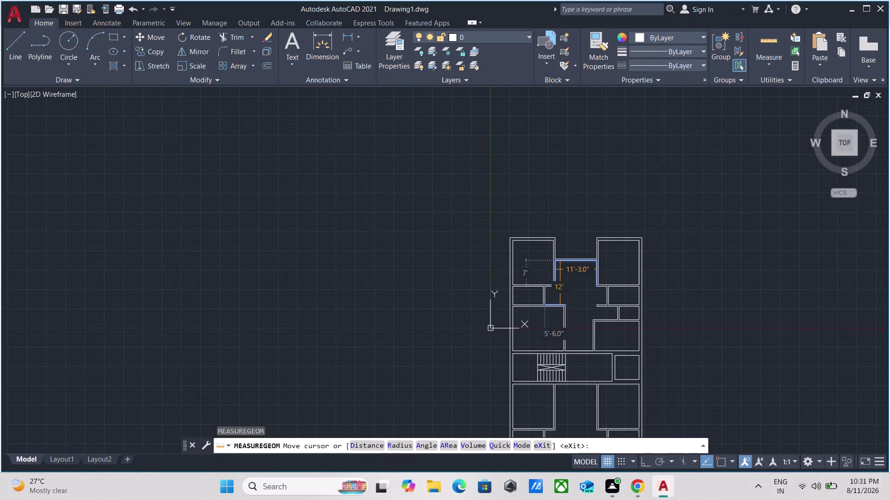
Pan over the measured room widths, cancel MEASUREGEOM, and zoom out to the full plan.
scroll(up, 3)
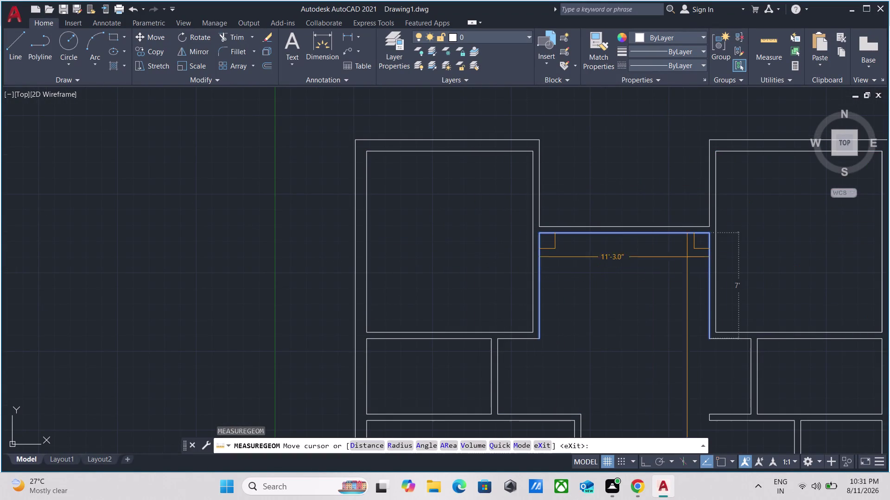
middle_drag(750, 237, 727, 96)
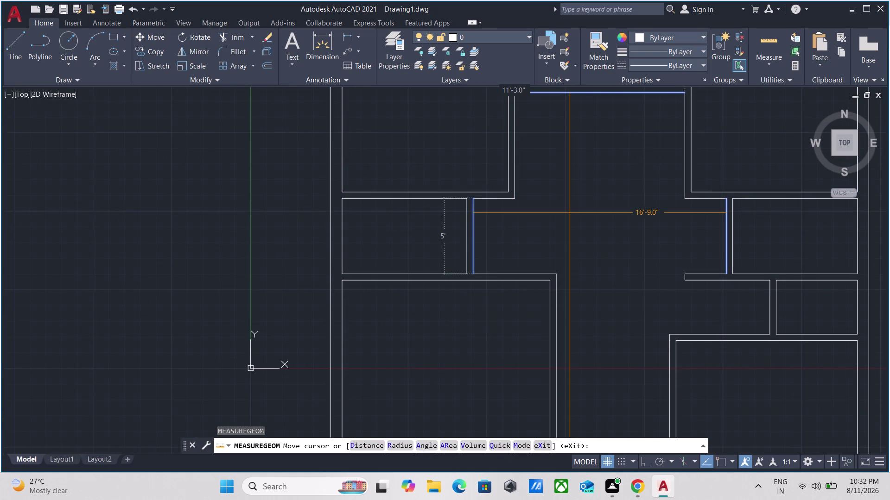
key(Escape)
scroll(down, 3)
middle_drag(568, 213, 548, 245)
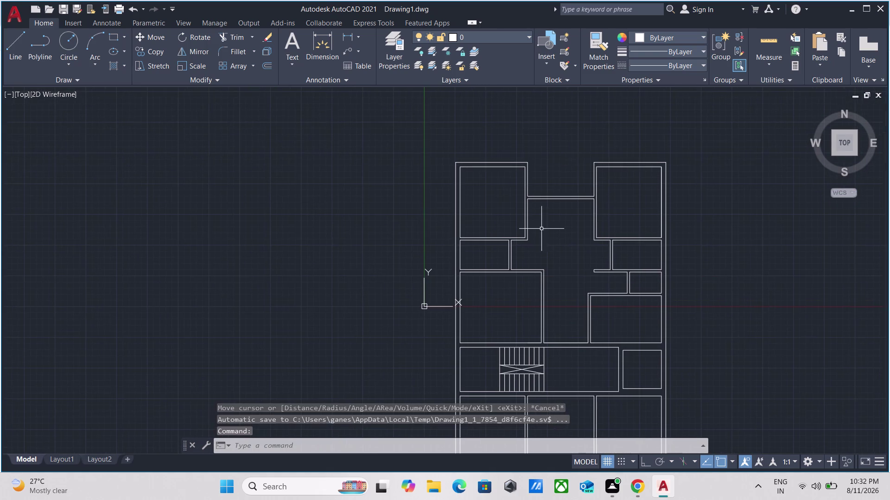
click(386, 55)
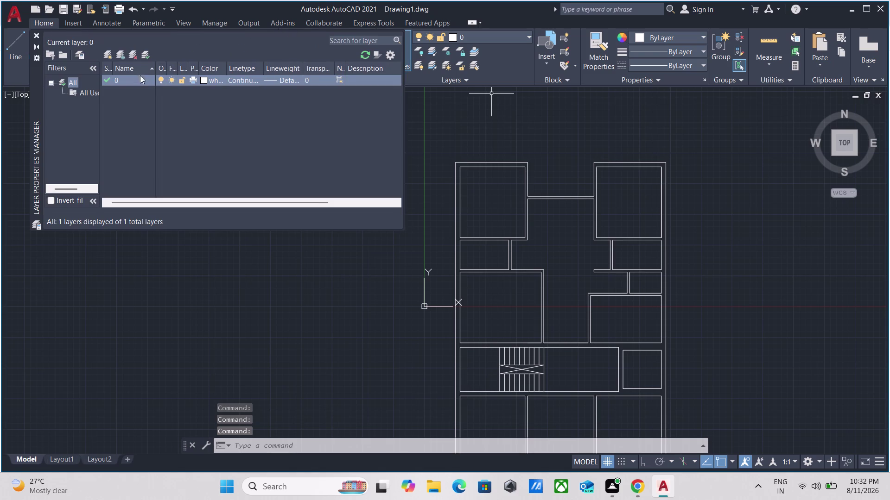
Reopen the layer list and create a new layer named WALL.
click(41, 37)
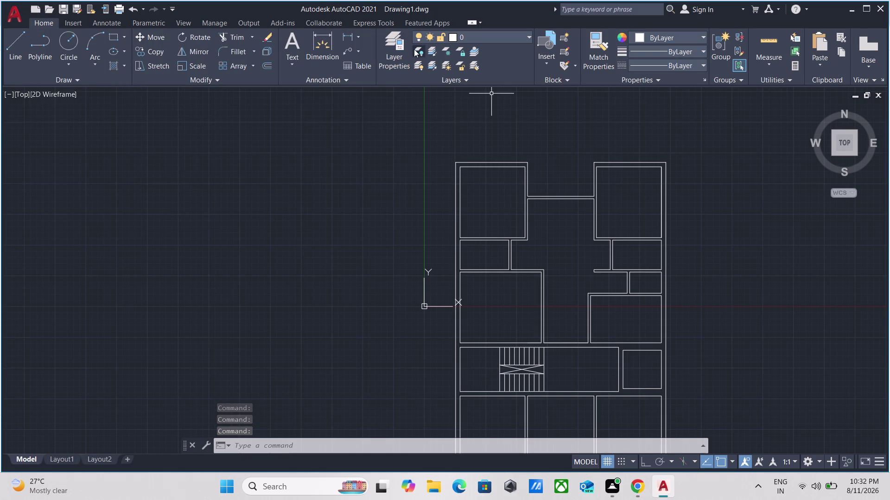
click(395, 47)
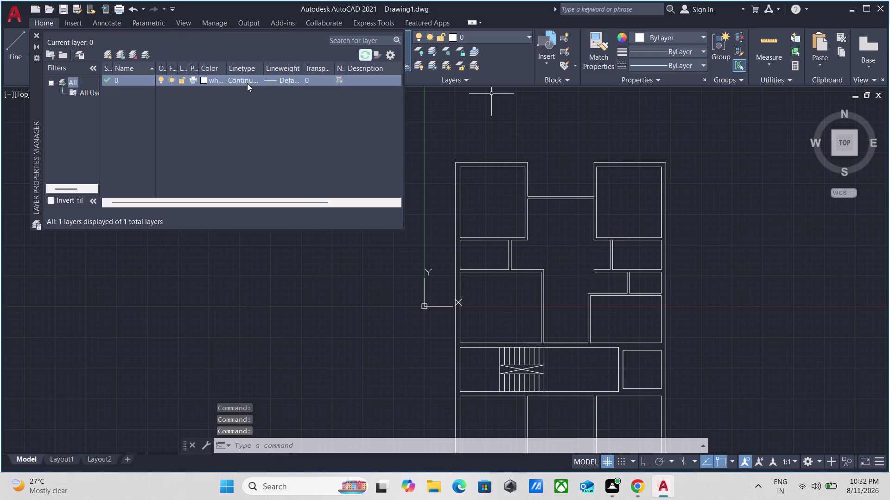
click(108, 58)
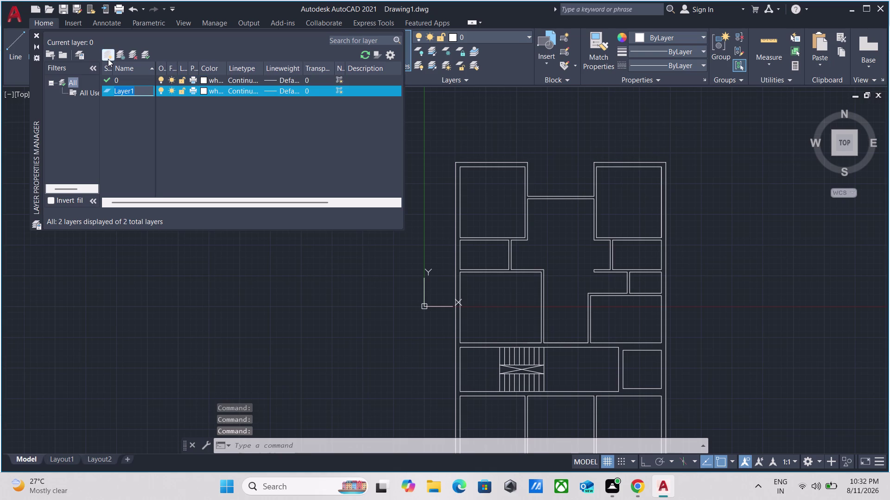
key(BackSpace)
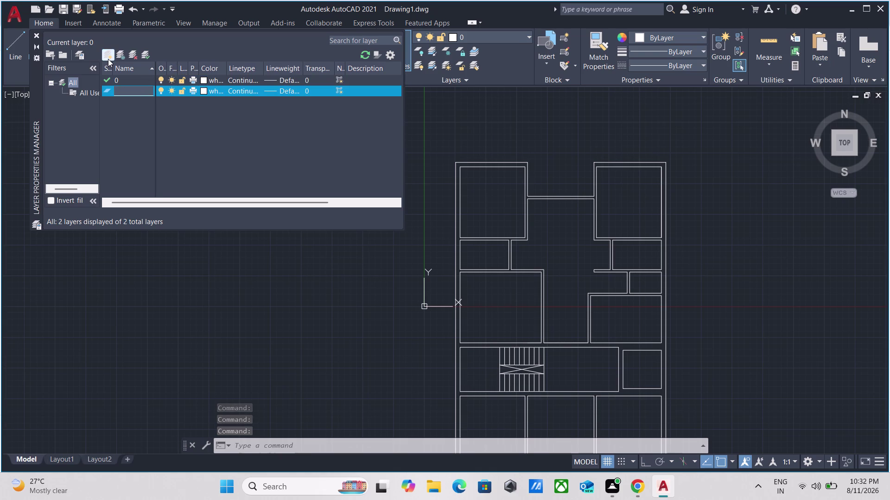
key(w)
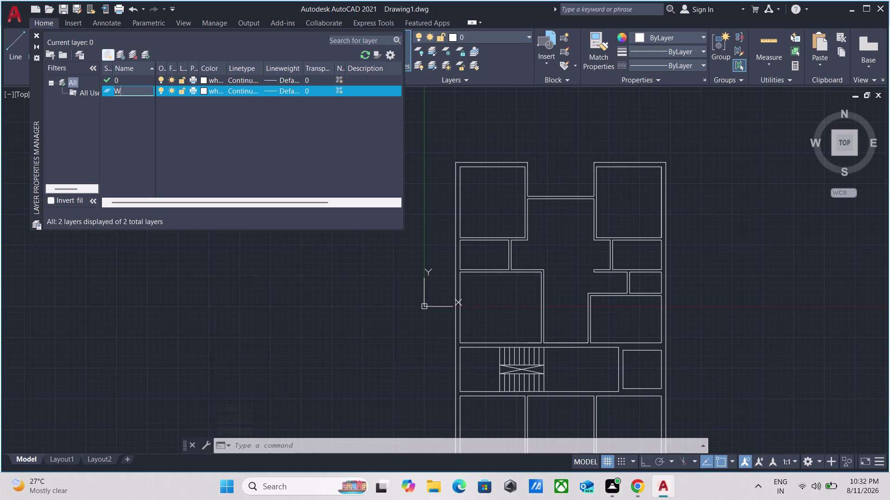
text(ALL)
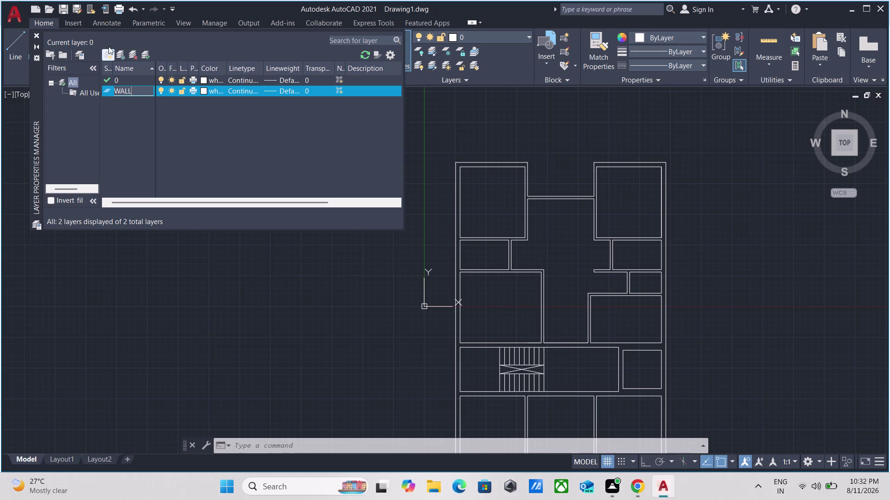
Add a second new layer and erase its mistyped name.
click(111, 54)
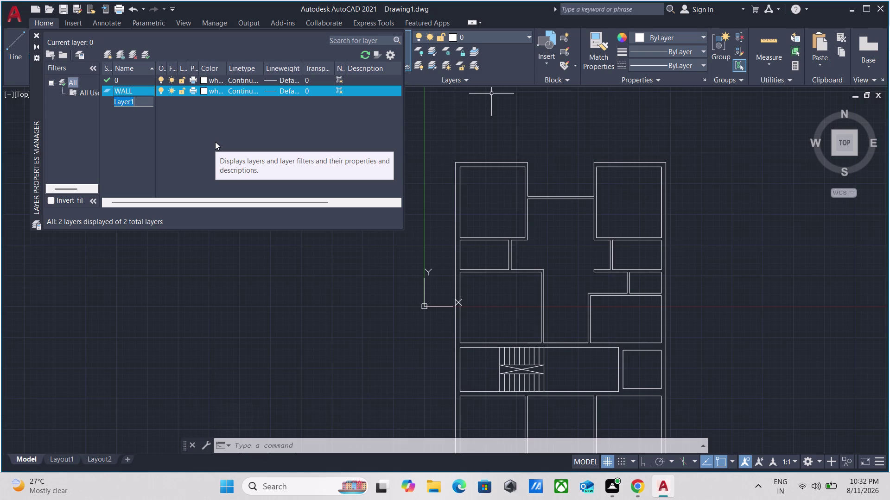
key(BackSpace)
key(t)
text(HI)
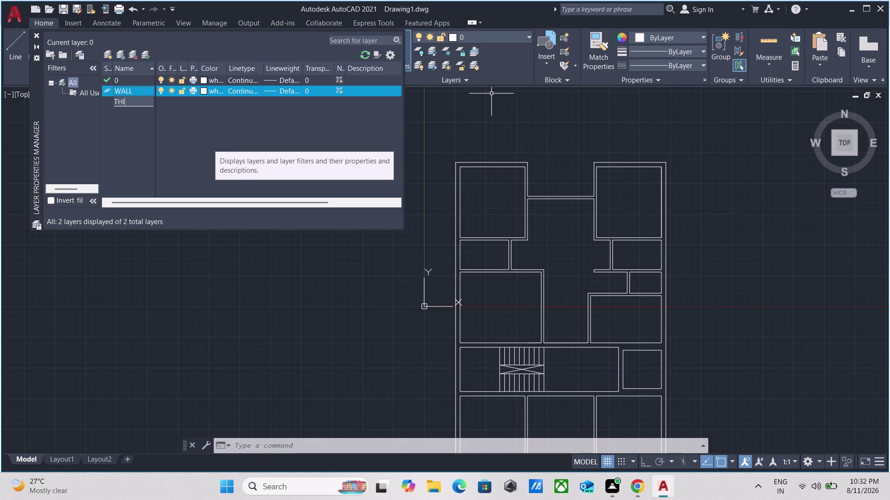
text(CK)
text(N)
key(BackSpace)
key(BackSpace)
key(BackSpace)
key(BackSpace)
key(BackSpace)
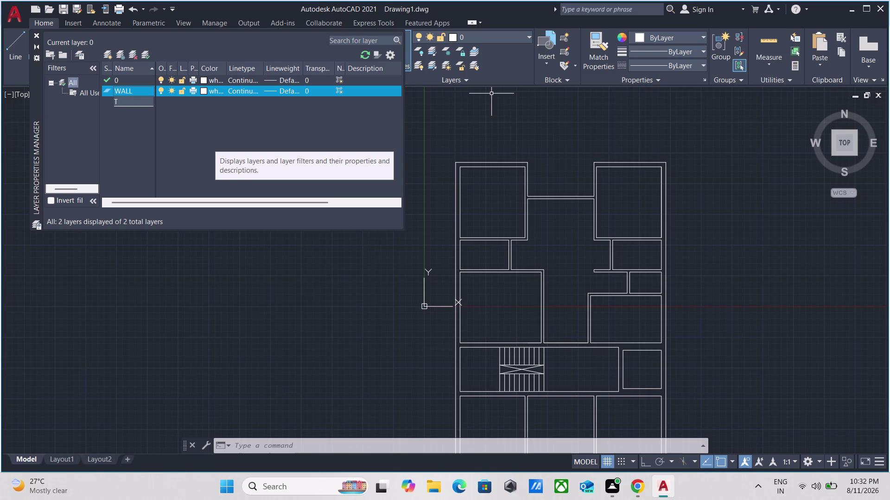
key(BackSpace)
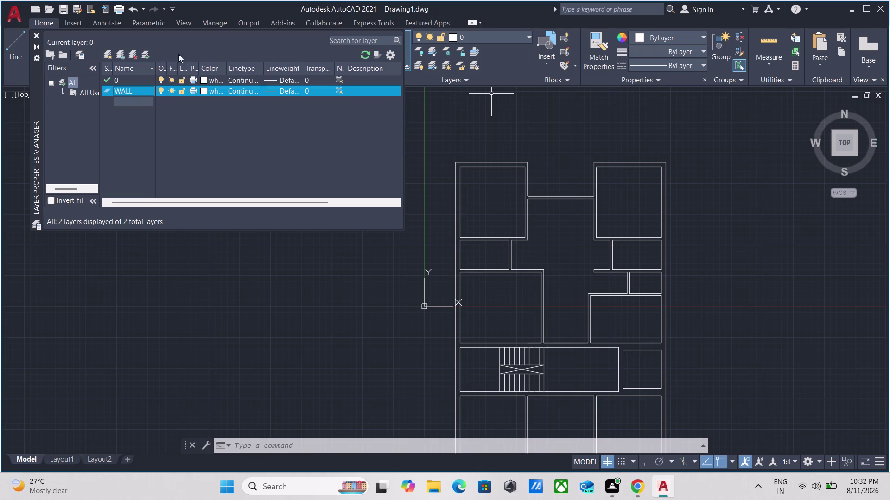
Dismiss the empty-name warning and name the second layer DOORS.
click(110, 55)
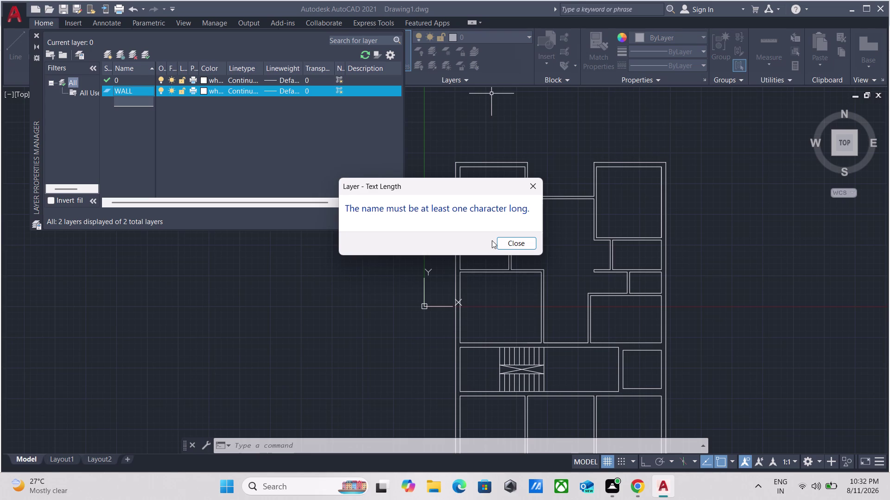
click(498, 244)
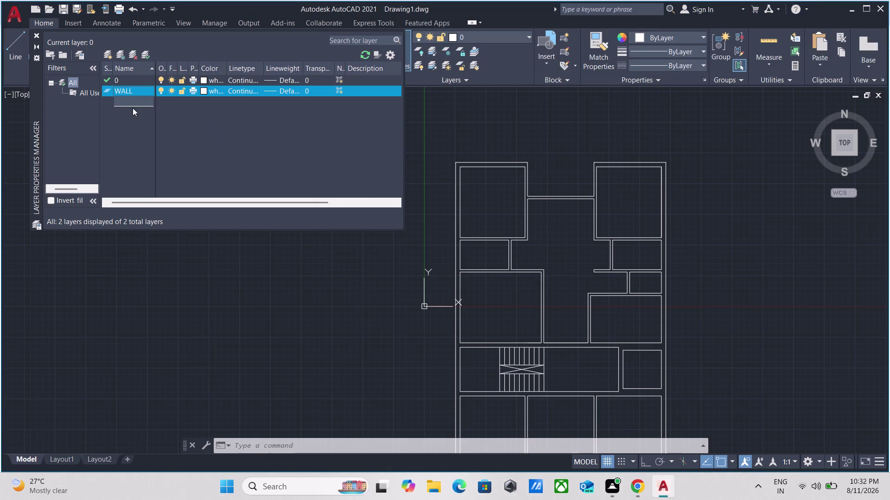
text(DOO)
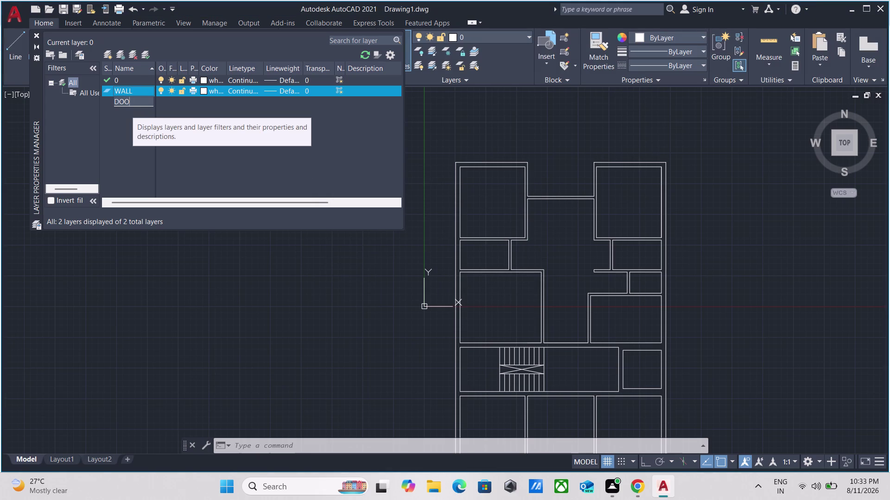
text(RS)
key(Return)
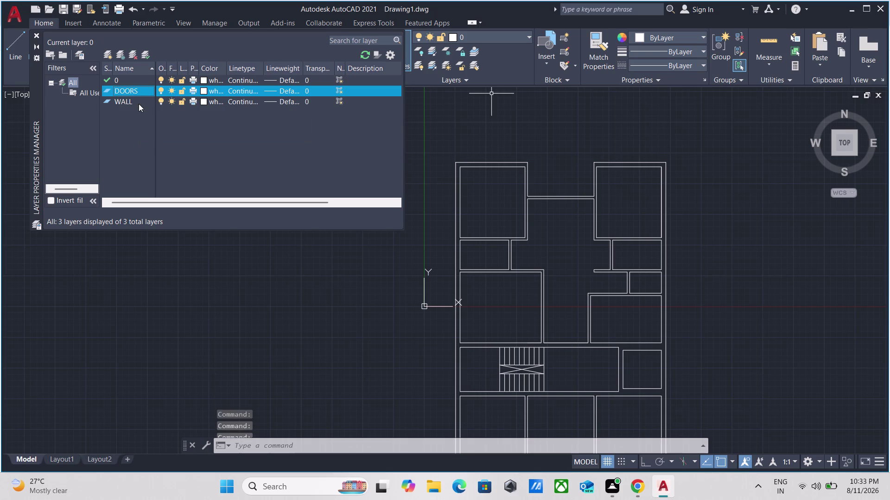
click(202, 88)
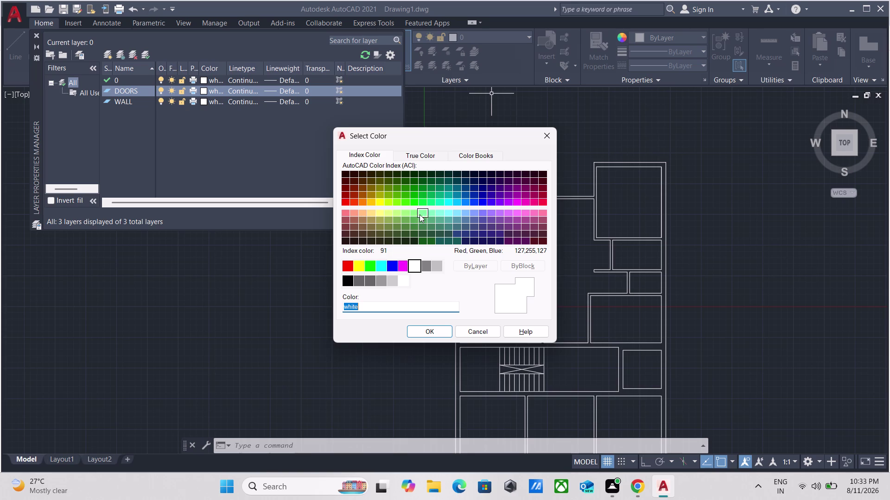
Set the DOORS layer colour to cyan.
click(383, 268)
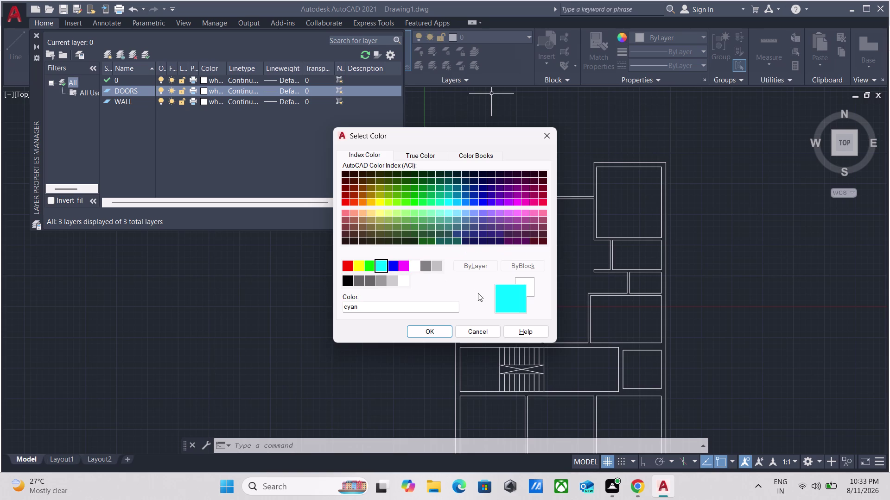
click(436, 329)
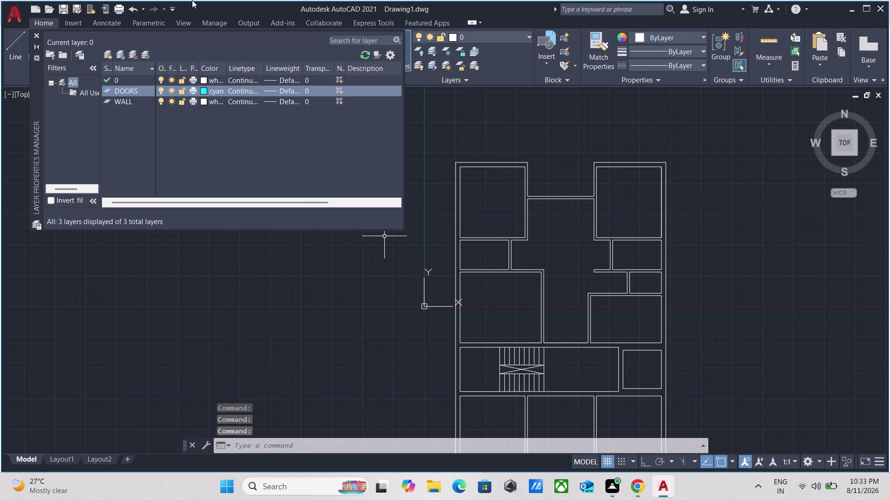
click(105, 53)
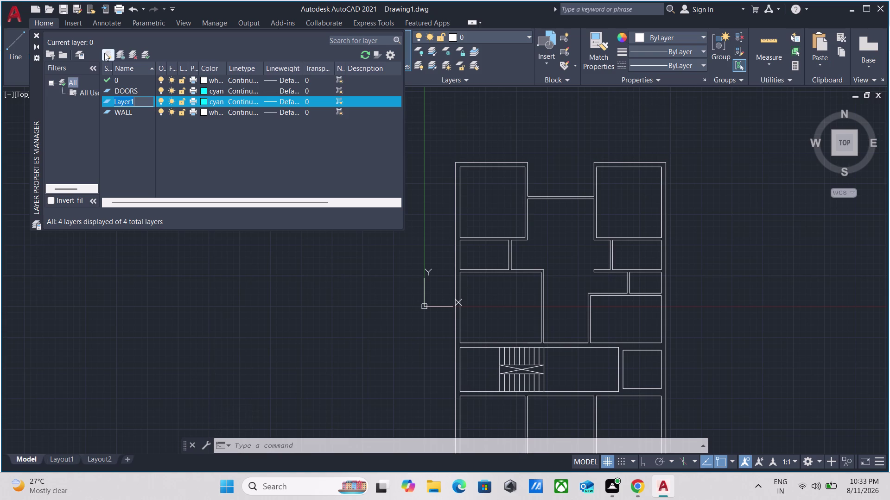
Name the new layer WINDOWS and give it green colour 80.
key(BackSpace)
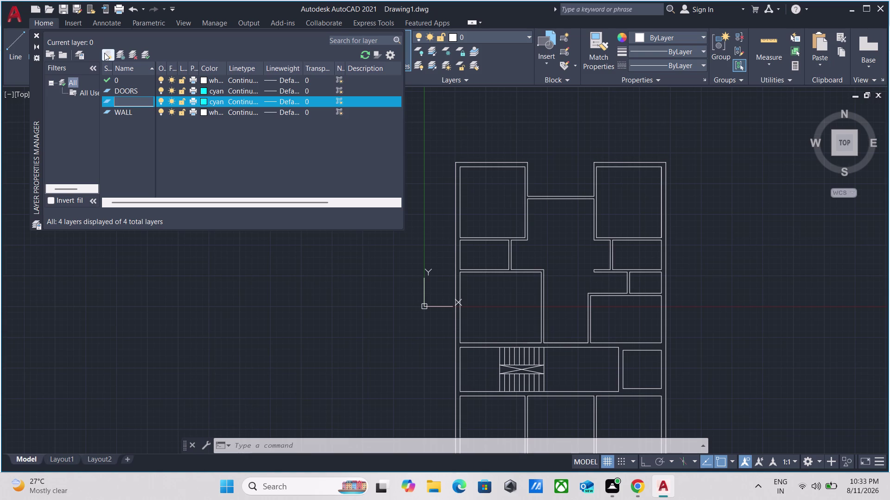
text(WIN)
text(DOWS)
click(206, 102)
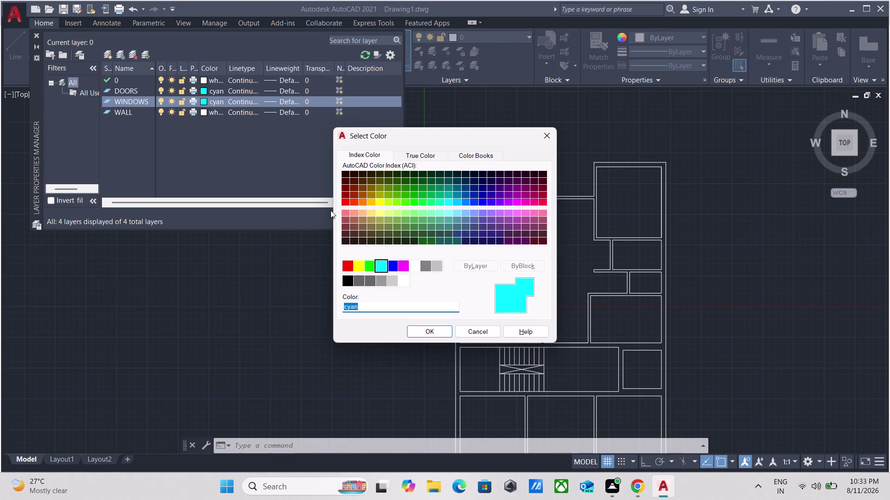
click(404, 204)
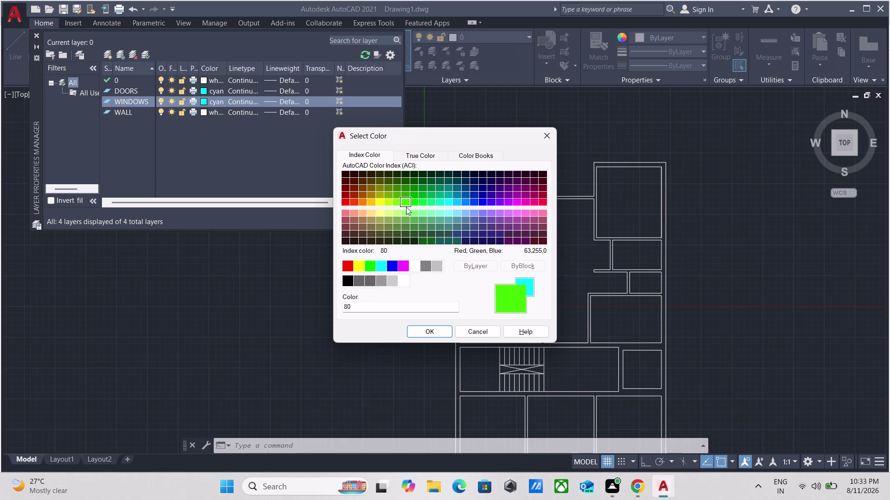
click(442, 328)
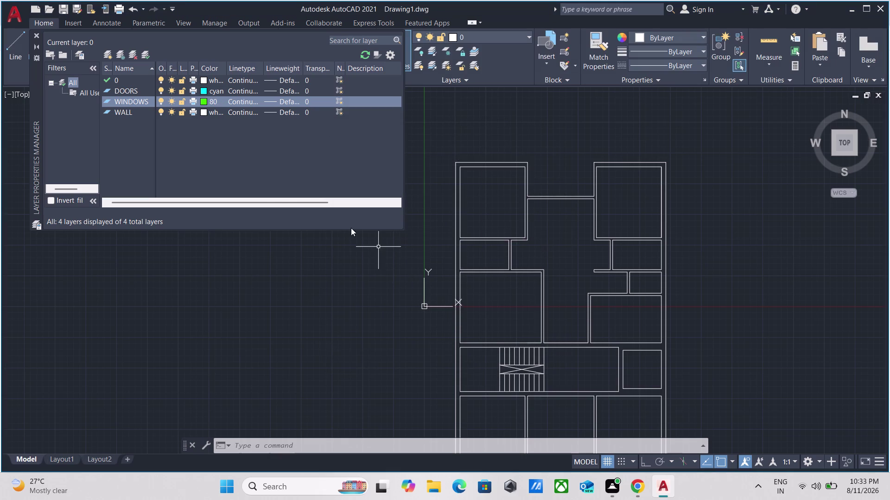
click(111, 54)
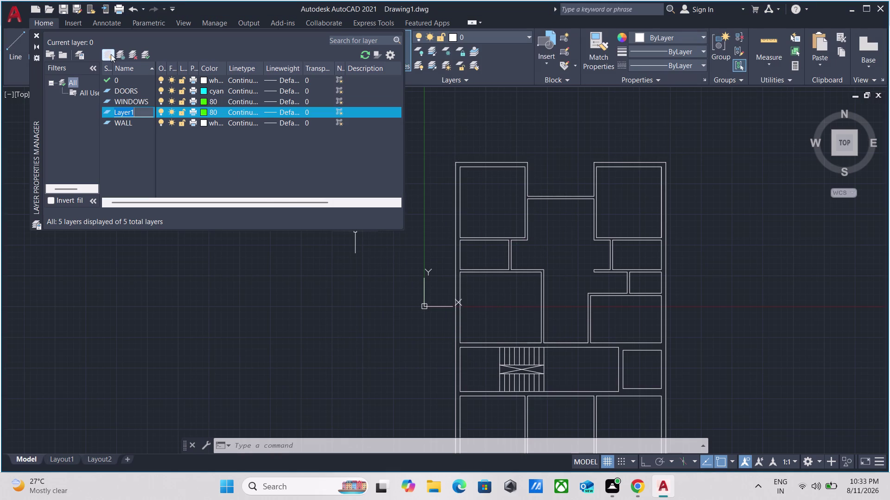
Name the new layer FURNITURE.
key(BackSpace)
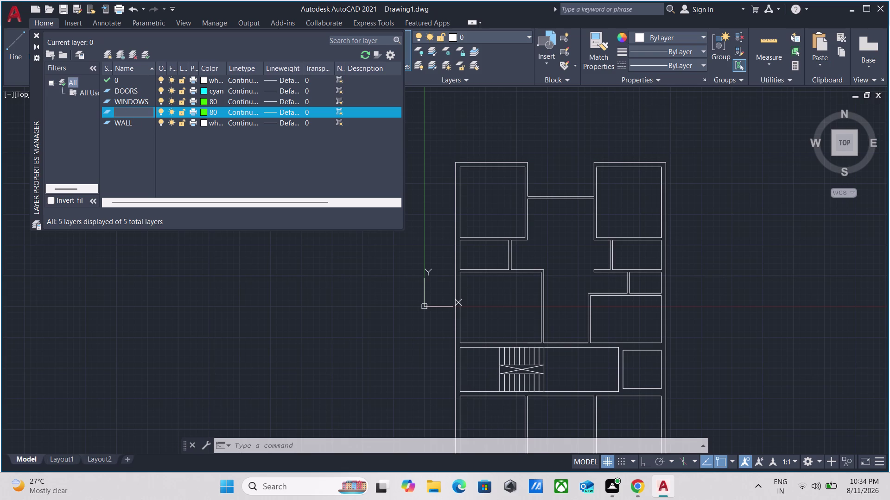
text(FU)
text(R)
text(NI)
text(TURE)
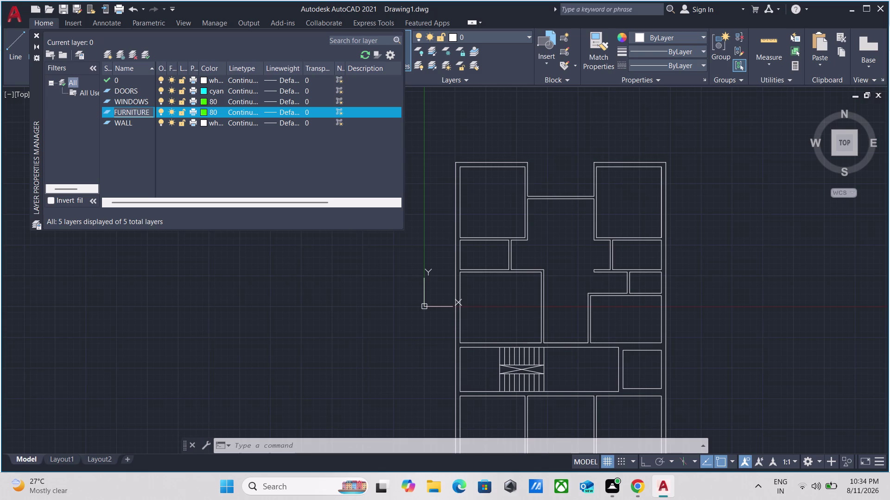
click(109, 59)
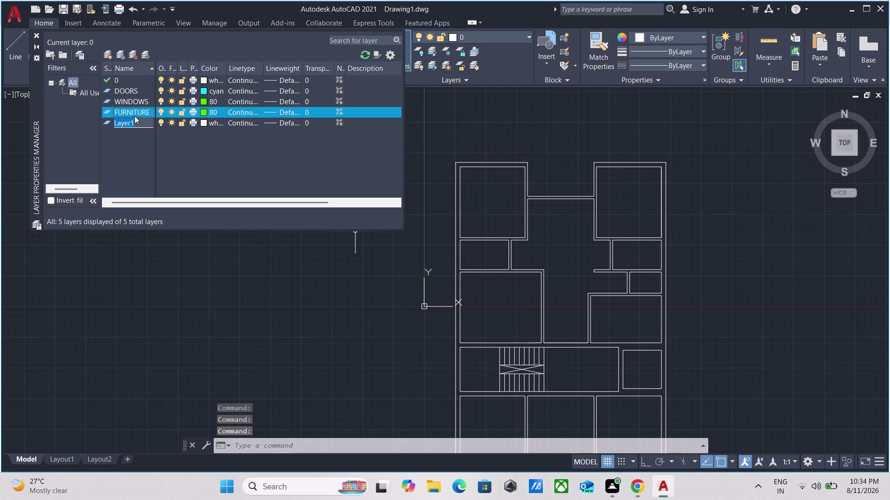
Add another layer named BEDS.
key(BackSpace)
text(B)
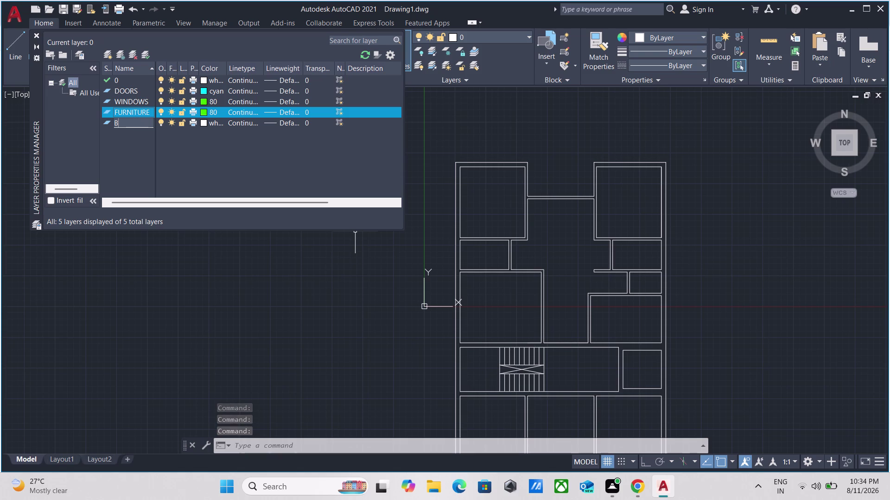
text(EDS)
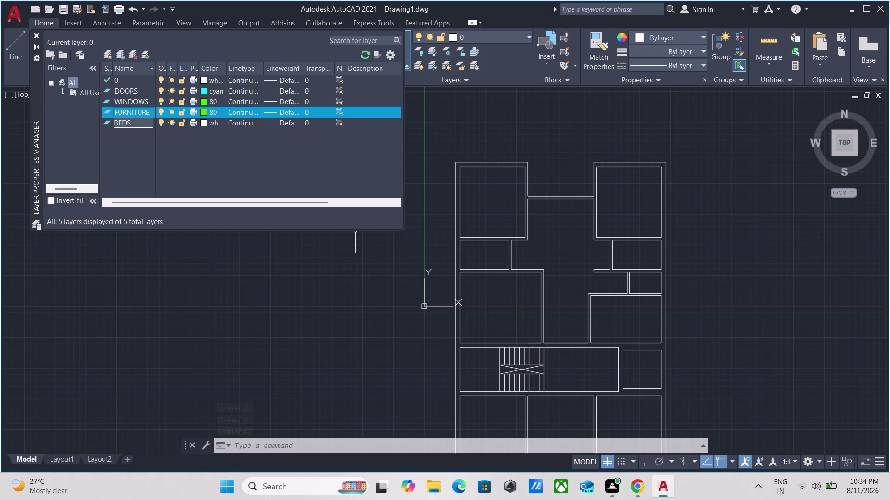
click(205, 124)
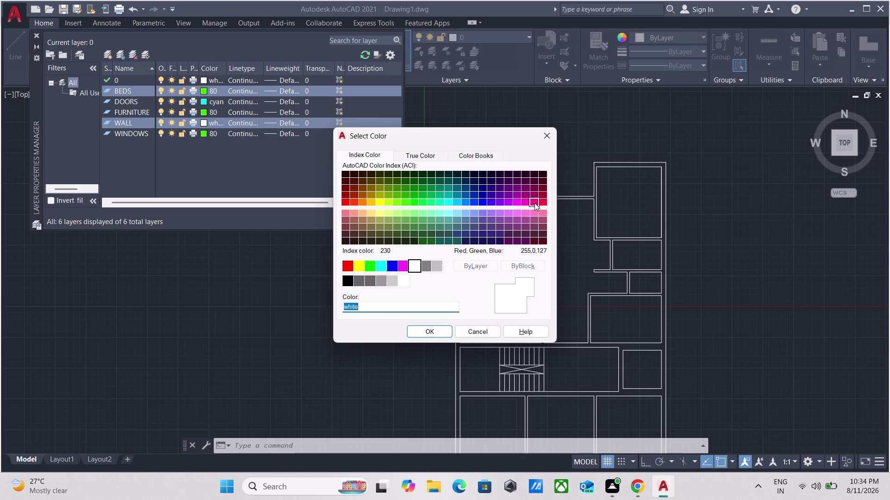
Apply red colour 10 to the selected layers, including BEDS.
click(343, 202)
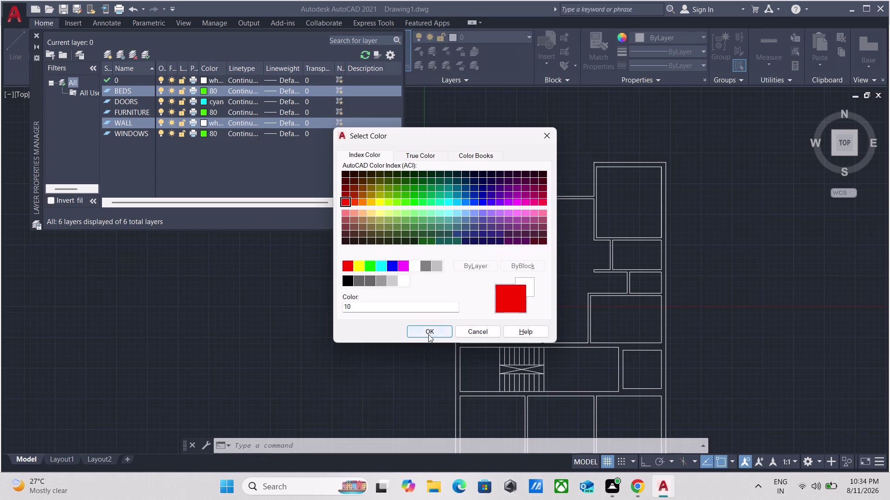
click(430, 330)
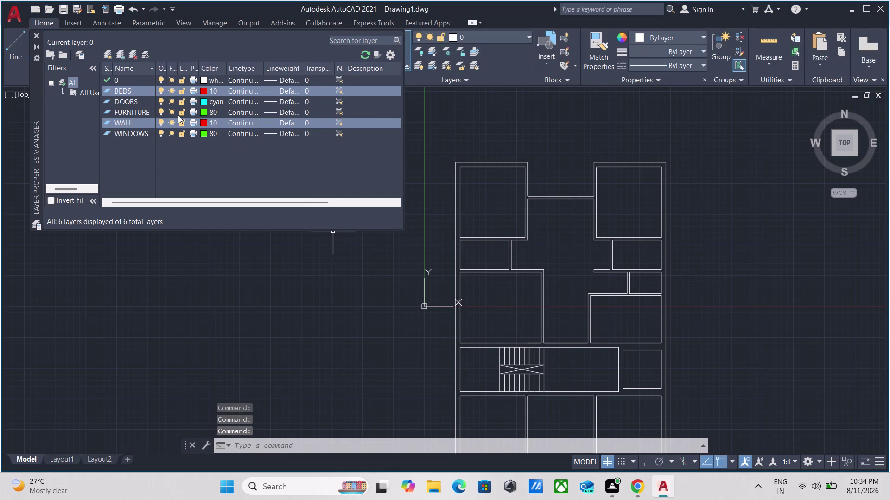
scroll(up, 3)
click(165, 133)
Set the WALL layer back to white and close Layer Properties.
click(139, 120)
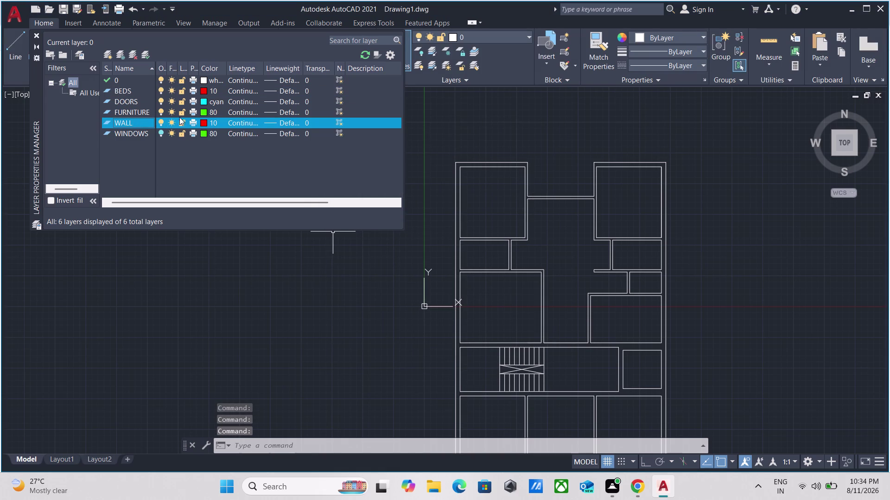
click(206, 120)
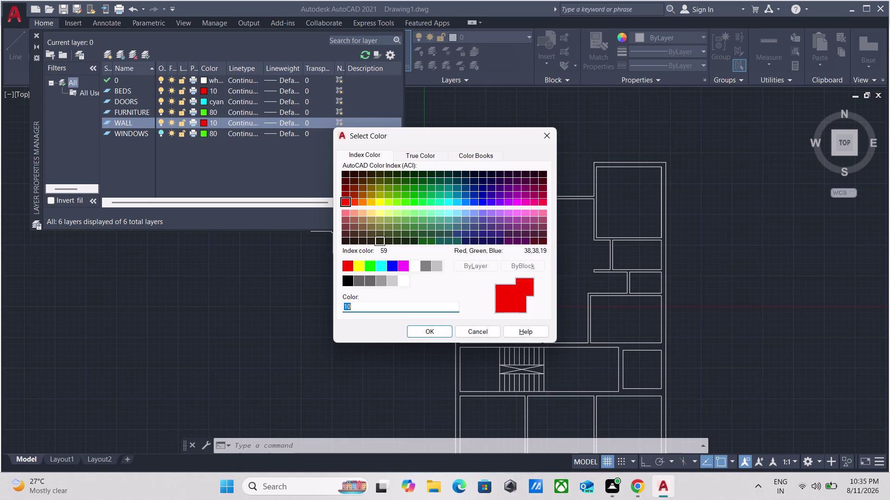
click(411, 266)
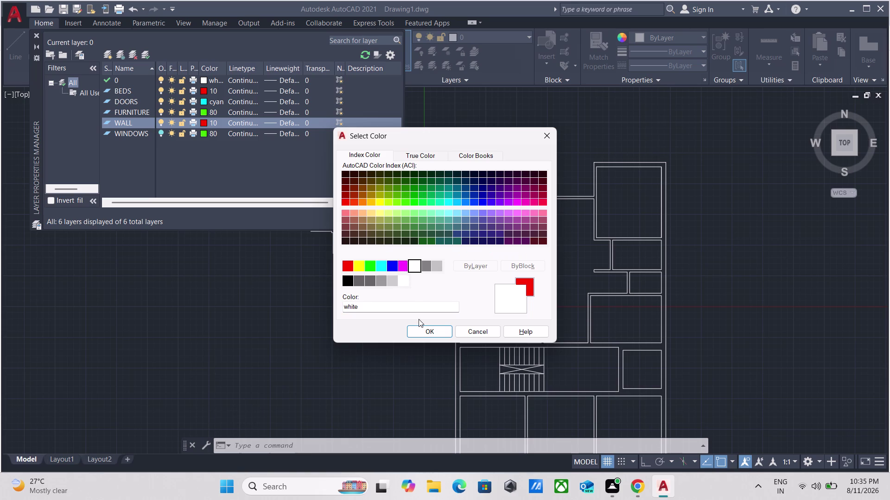
click(428, 333)
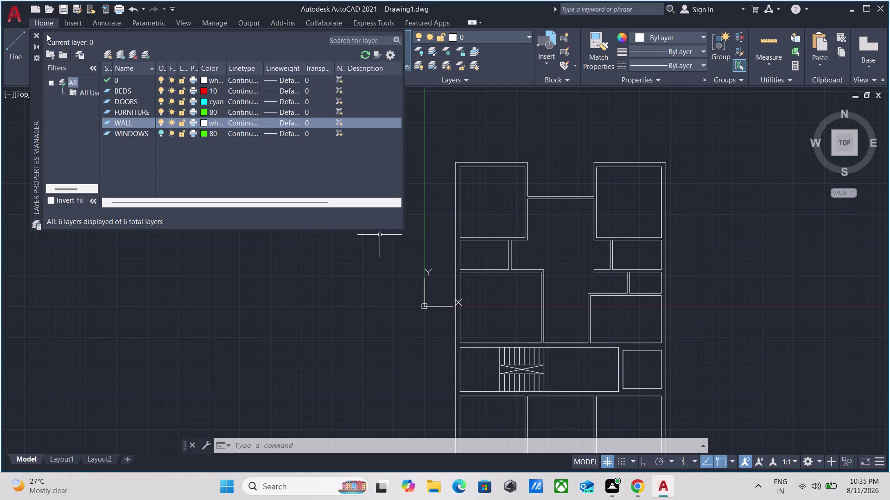
click(39, 33)
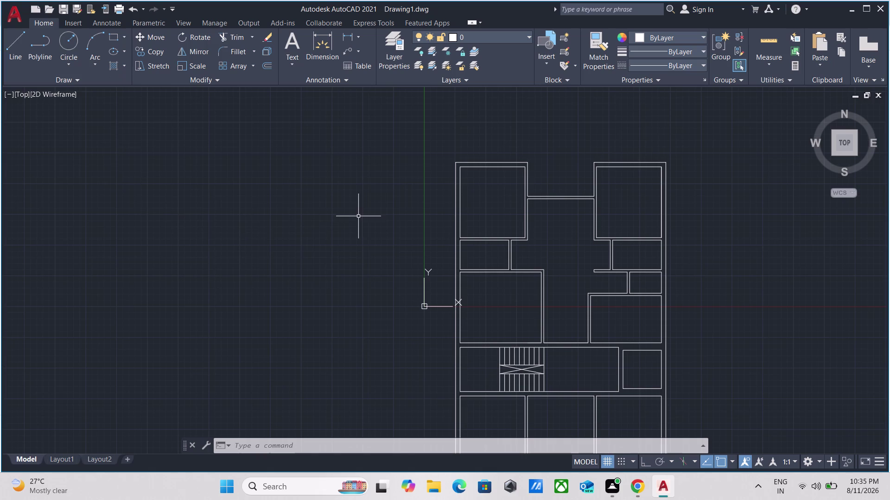
Zoom and pan, shifting the floor plan left until empty drawing space shows beside it.
middle_drag(361, 214, 164, 210)
scroll(up, 3)
middle_drag(293, 217, 203, 288)
scroll(down, 3)
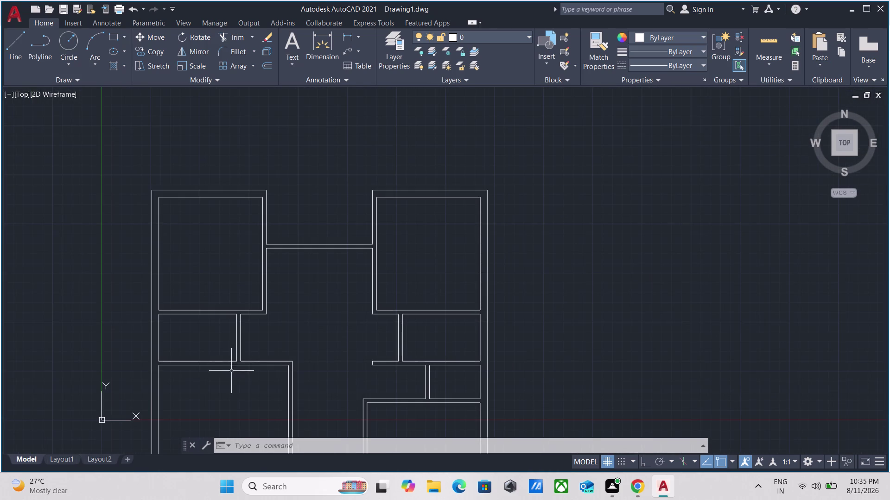
scroll(up, 3)
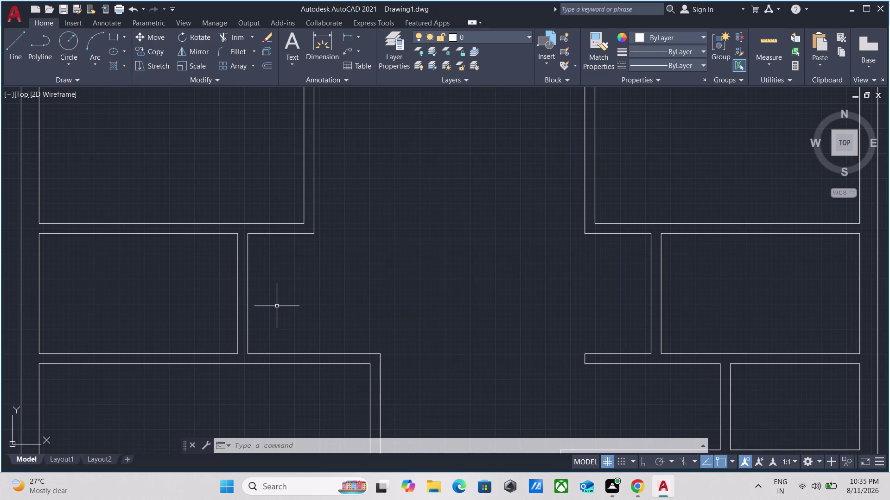
scroll(up, 3)
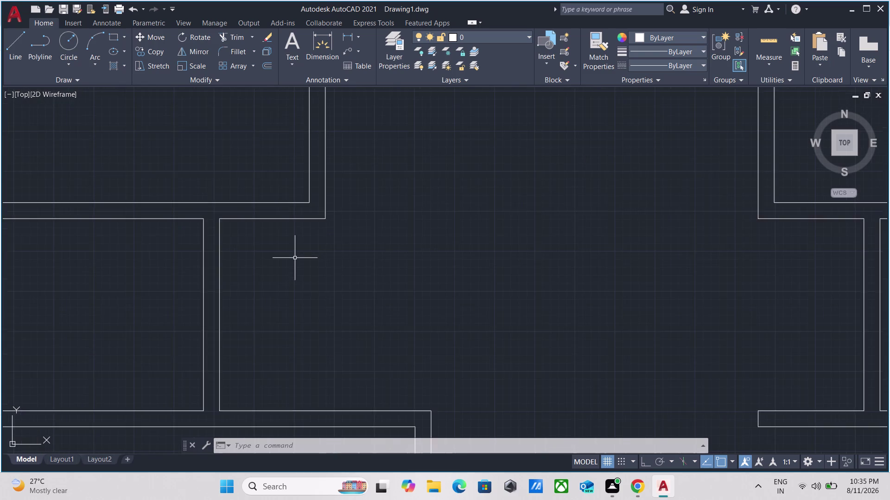
scroll(up, 3)
middle_drag(294, 258, 295, 320)
scroll(down, 3)
scroll(down, 3)
middle_click(295, 324)
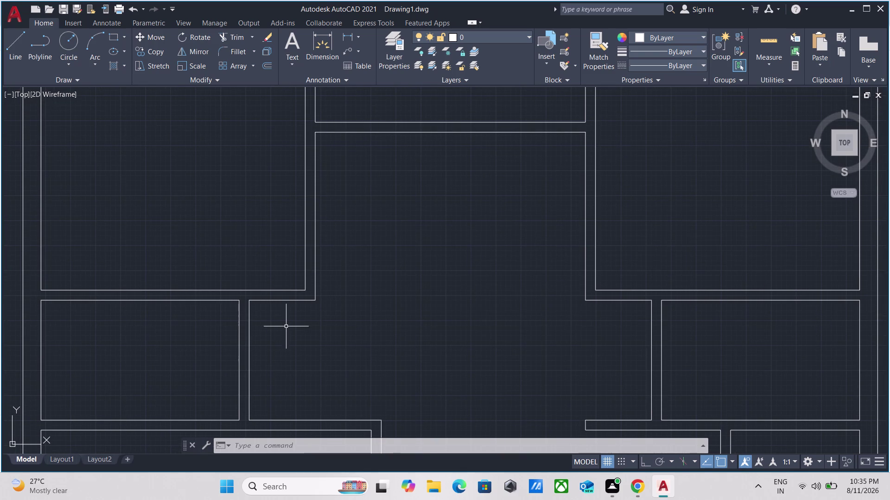
scroll(down, 3)
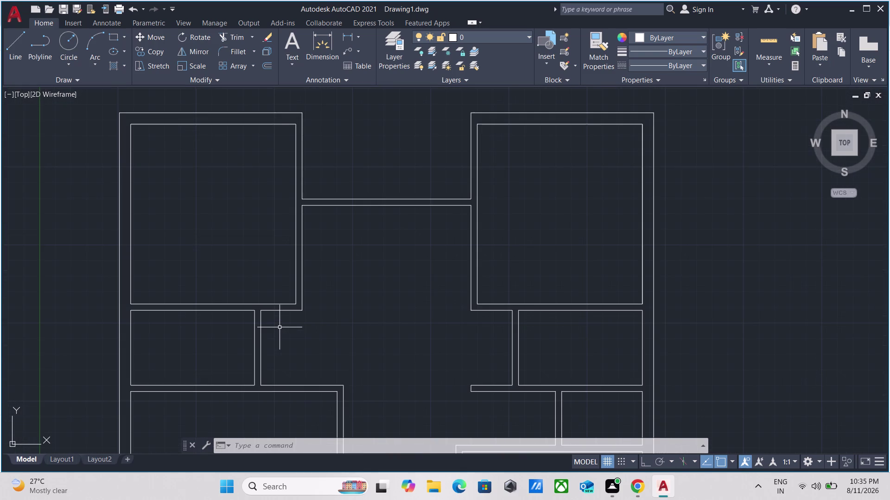
scroll(down, 3)
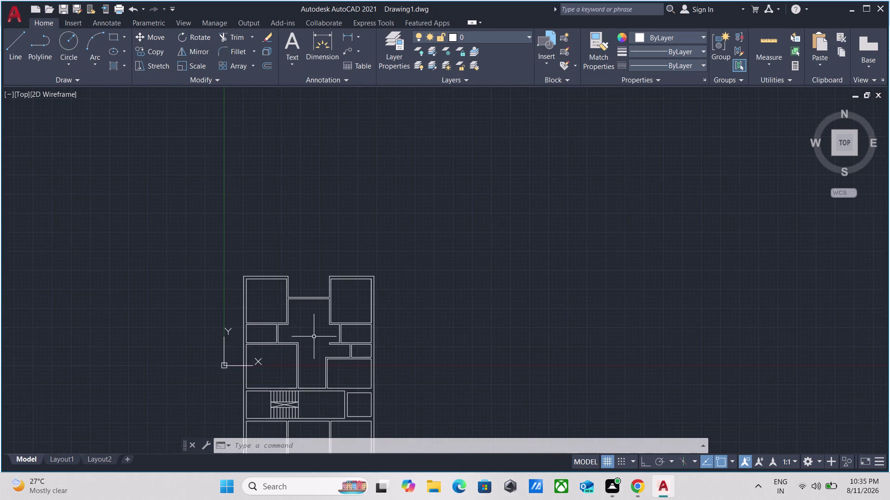
scroll(up, 3)
middle_drag(313, 337, 424, 364)
scroll(down, 3)
scroll(down, 3)
scroll(down, 3)
scroll(down, 3)
middle_drag(423, 363, 332, 350)
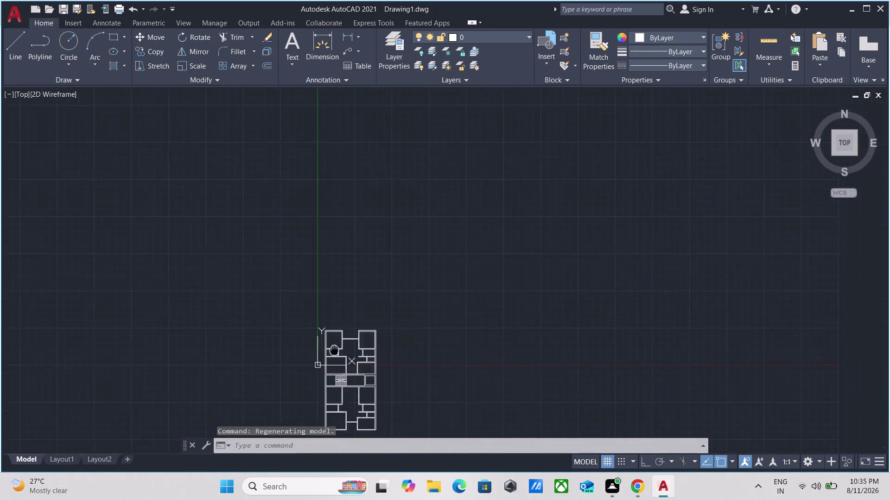
middle_drag(332, 350, 228, 329)
scroll(up, 3)
middle_drag(282, 311, 283, 309)
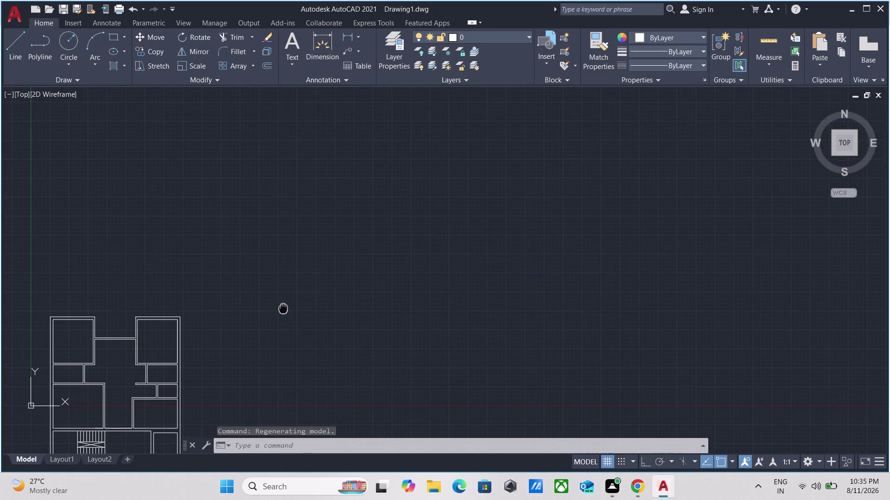
middle_drag(283, 308, 330, 246)
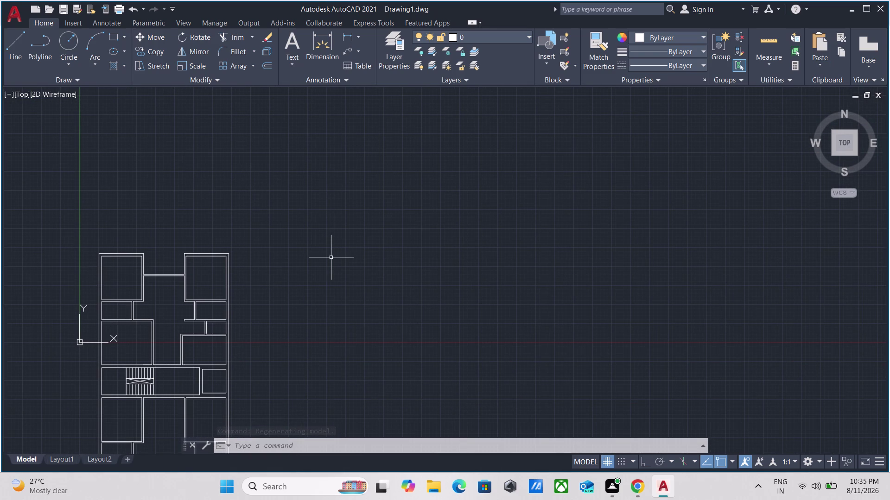
scroll(up, 3)
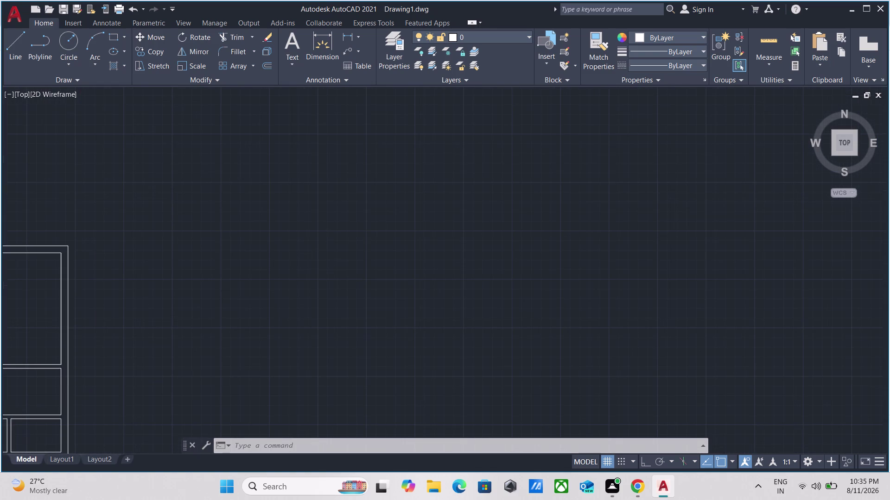
Draw a 9" by 1'8" rectangle with REC, starting from a corner in empty space.
key(r)
text(EC)
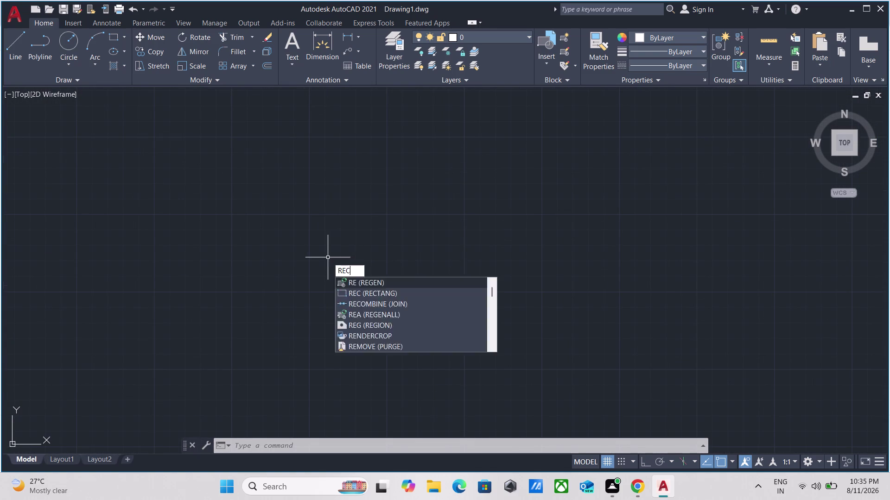
key(Return)
click(303, 283)
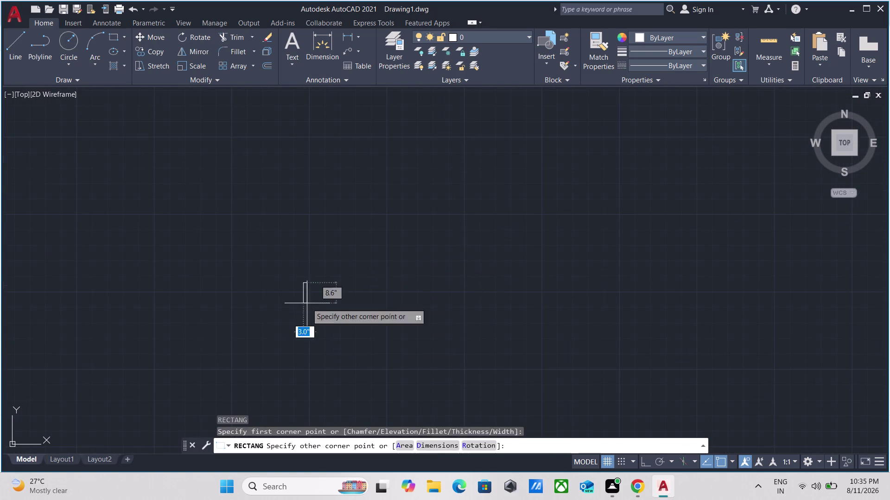
scroll(up, 3)
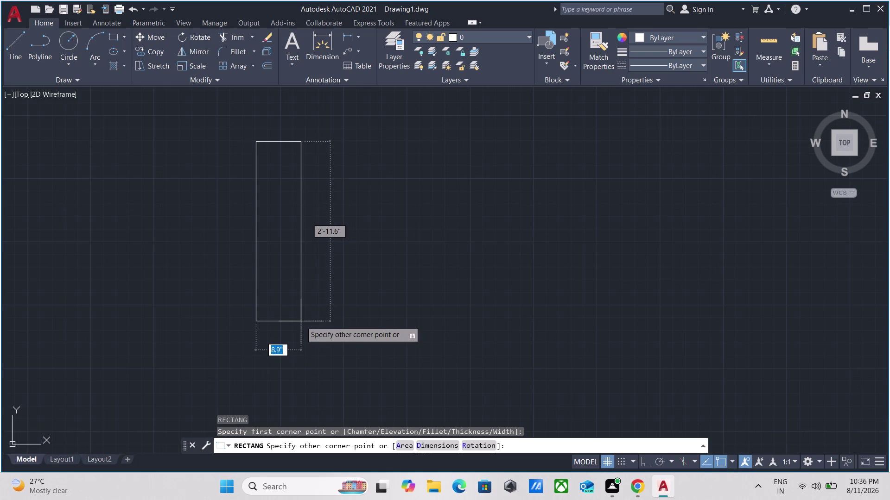
key(9)
key(Tab)
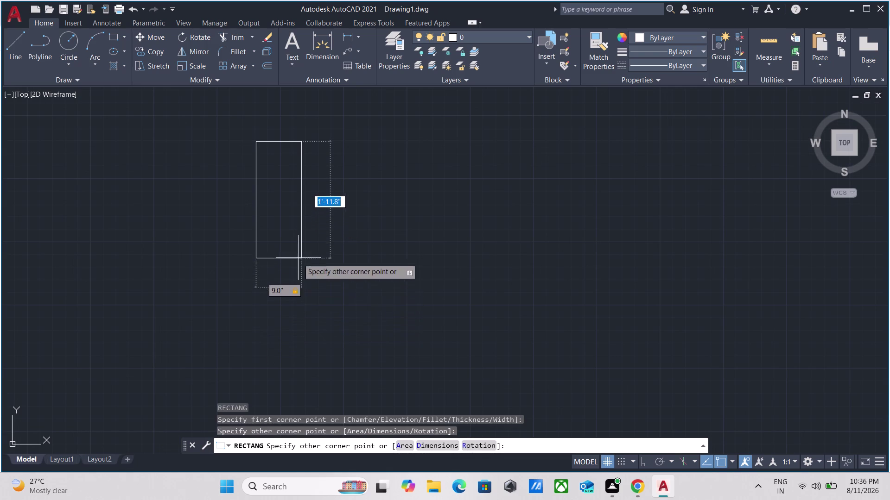
scroll(up, 3)
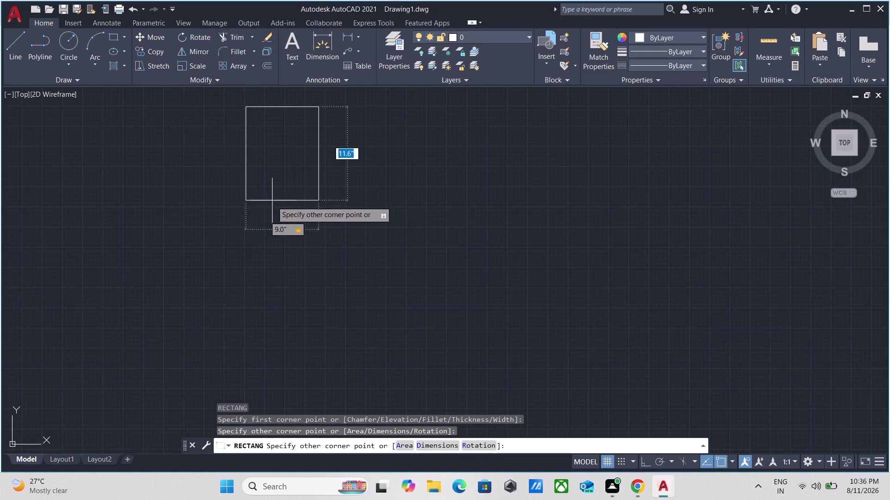
scroll(down, 3)
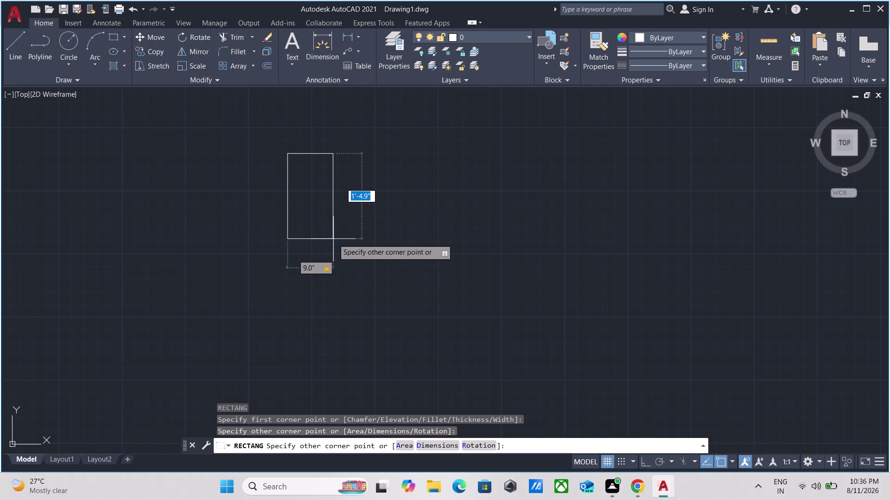
scroll(up, 3)
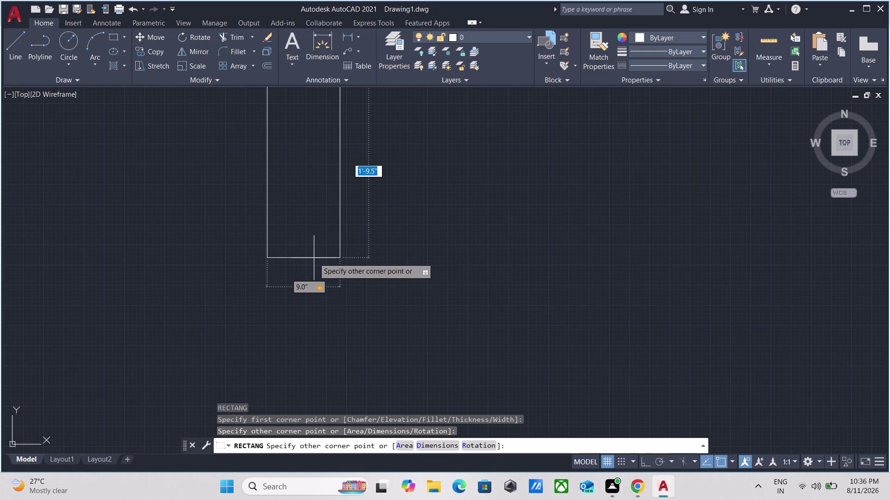
text(1')
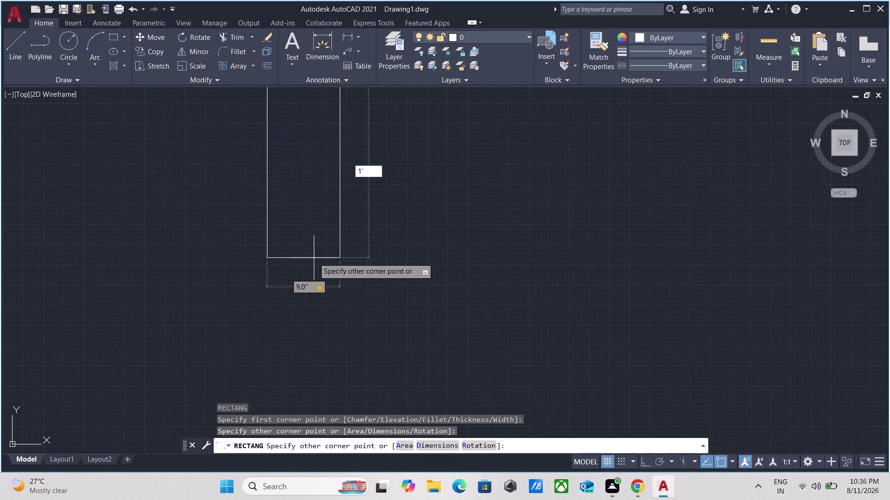
key(8)
key(shift+quotedbl)
key(Return)
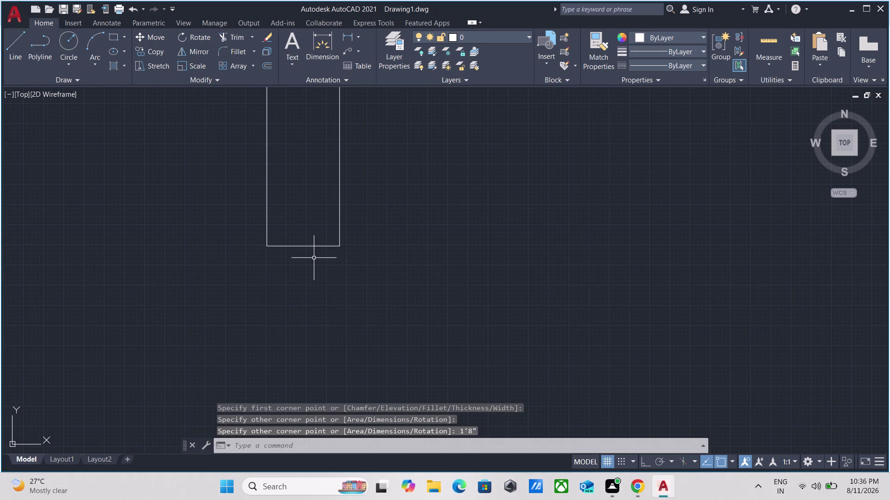
scroll(down, 3)
scroll(up, 3)
scroll(down, 3)
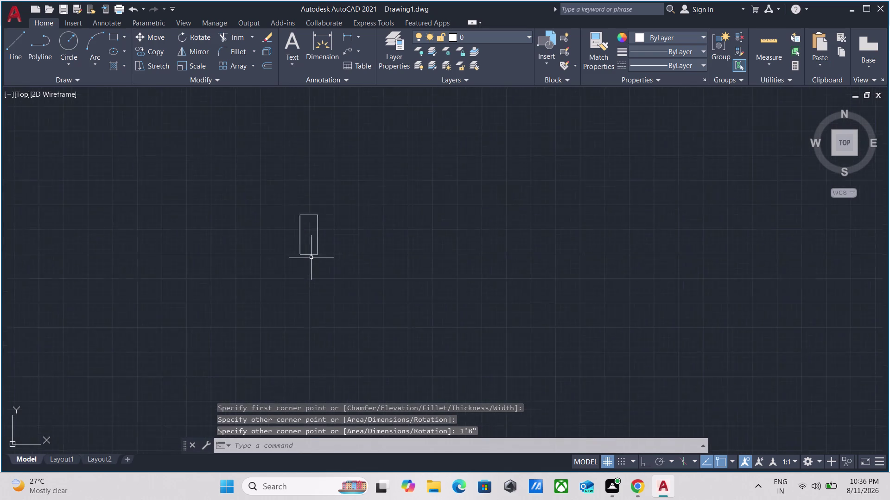
Zoom and pan to centre the view on the loose rectangle beside the plan.
scroll(down, 3)
scroll(up, 3)
scroll(down, 3)
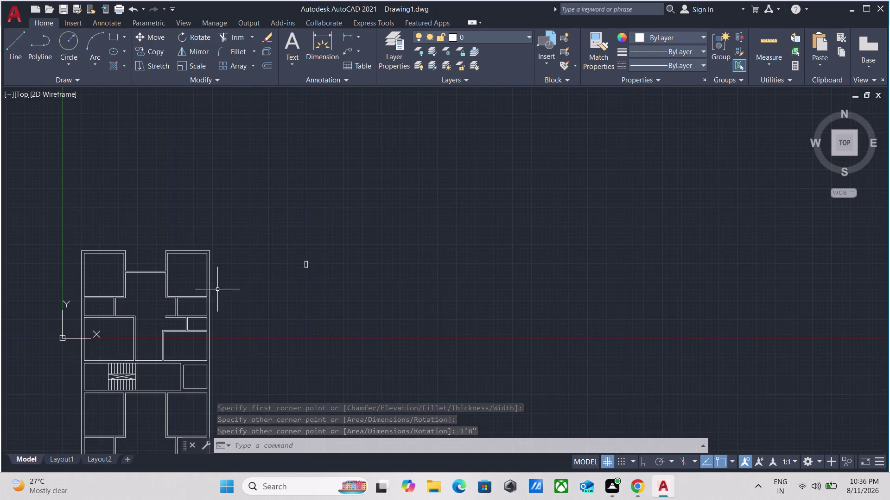
scroll(up, 3)
scroll(down, 3)
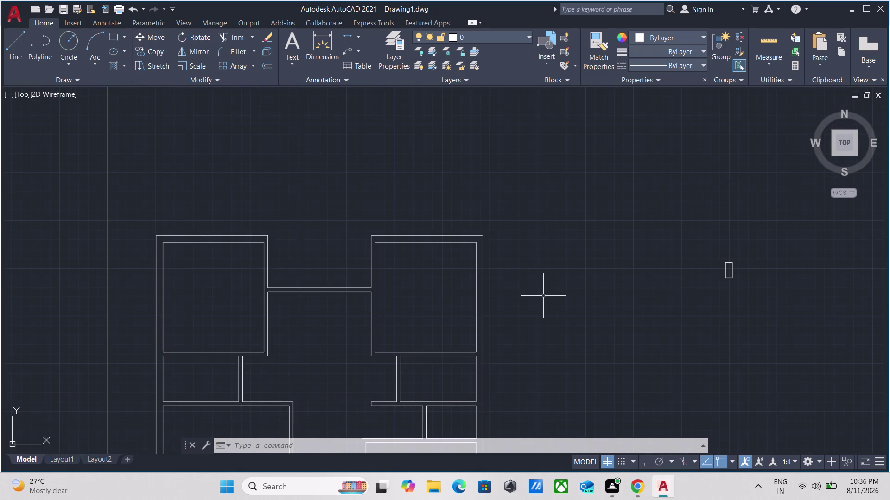
scroll(down, 3)
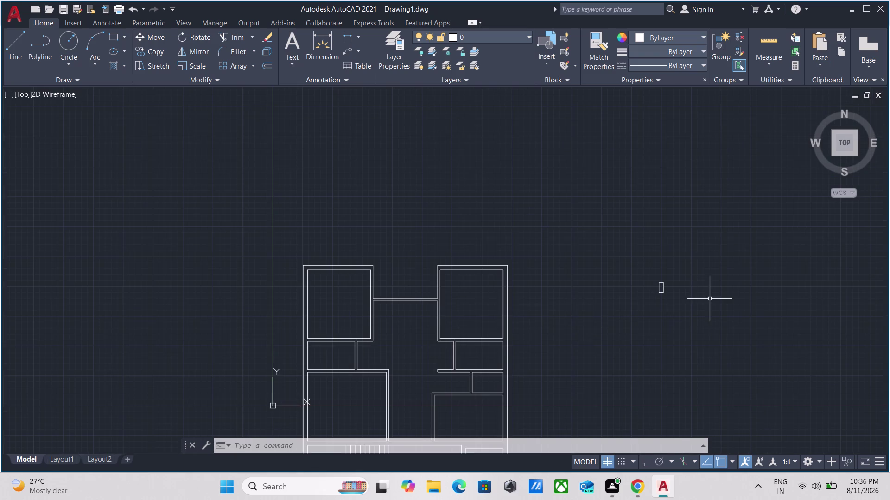
scroll(up, 3)
scroll(up, 3)
middle_drag(615, 230, 559, 248)
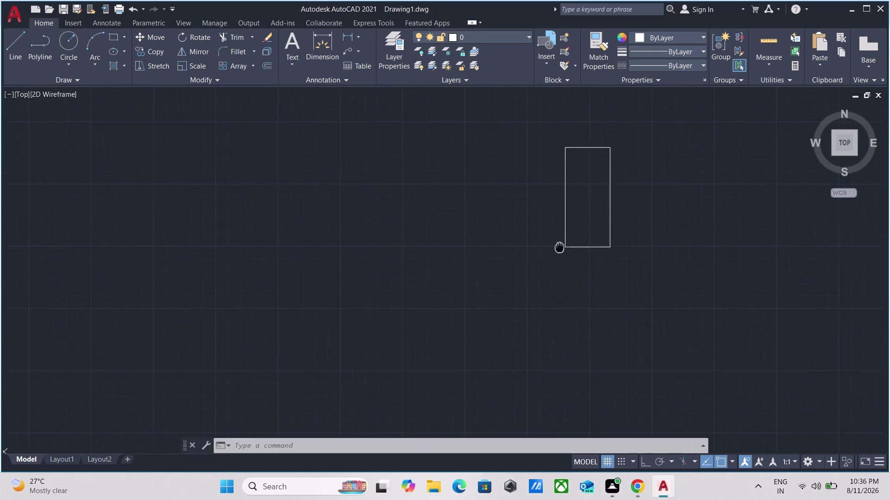
middle_drag(560, 247, 510, 261)
scroll(up, 3)
Window-select the loose rectangle and erase it from the right-click menu.
drag(602, 207, 595, 207)
click(529, 219)
scroll(down, 3)
middle_drag(530, 218, 529, 219)
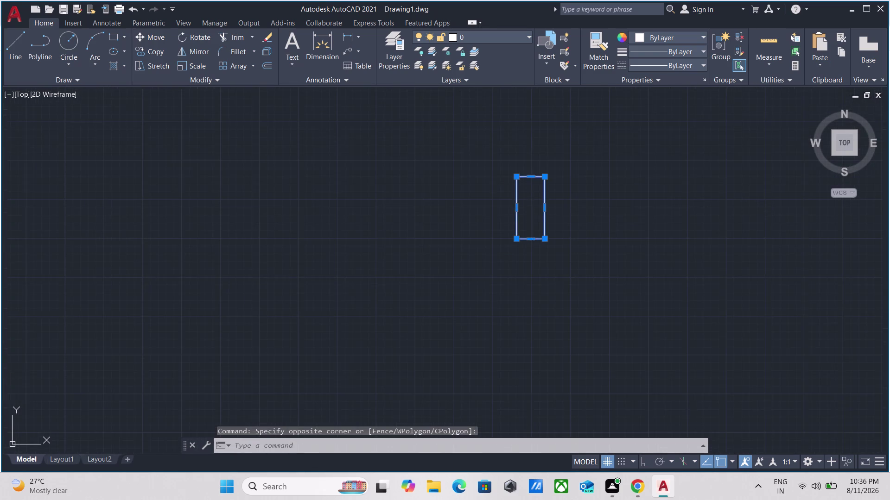
middle_drag(529, 219, 478, 252)
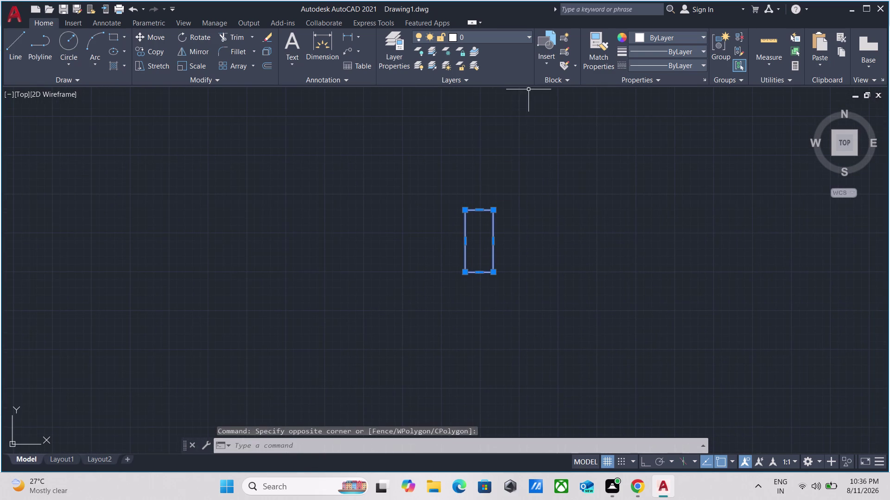
scroll(down, 3)
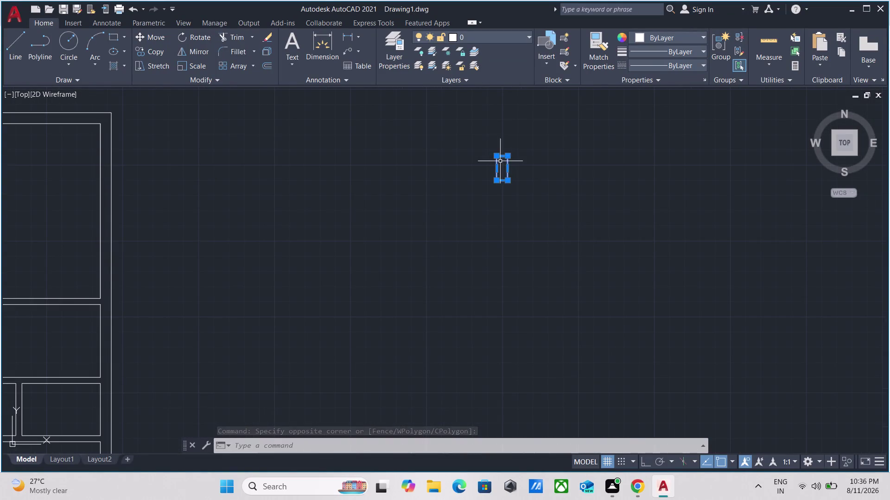
right_click(499, 162)
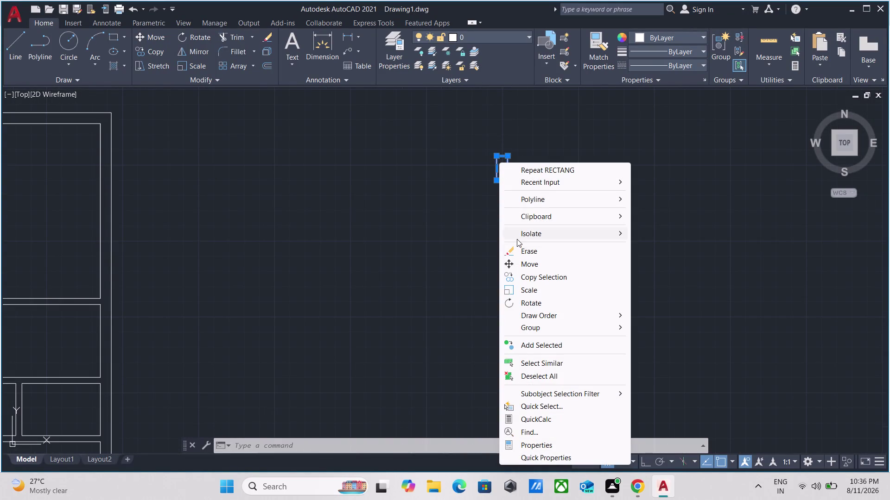
click(518, 247)
Pan and zoom back to the floor plan's upper-left wall corner.
scroll(down, 3)
middle_drag(381, 150, 442, 170)
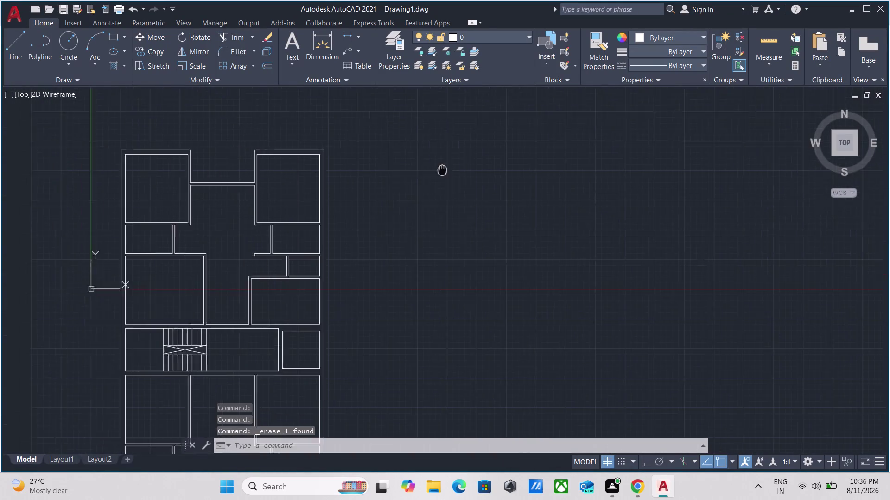
middle_drag(442, 170, 498, 202)
scroll(up, 3)
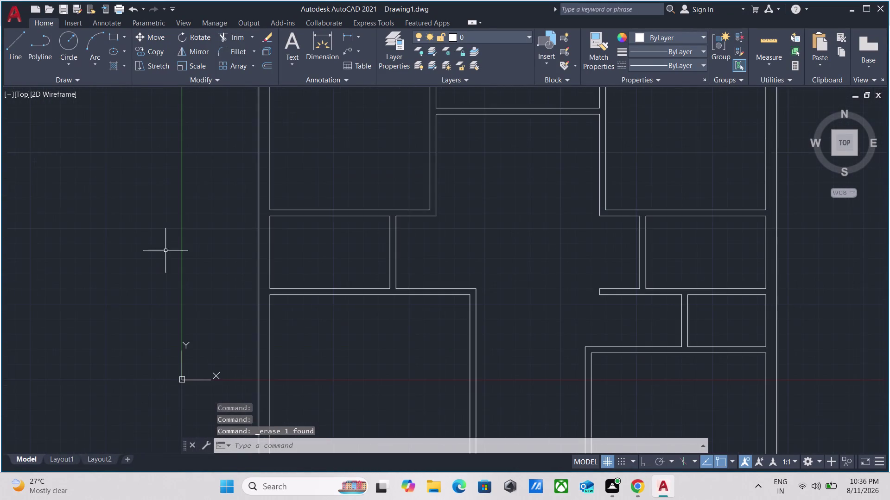
middle_drag(189, 189, 231, 338)
scroll(down, 3)
middle_drag(259, 220, 240, 326)
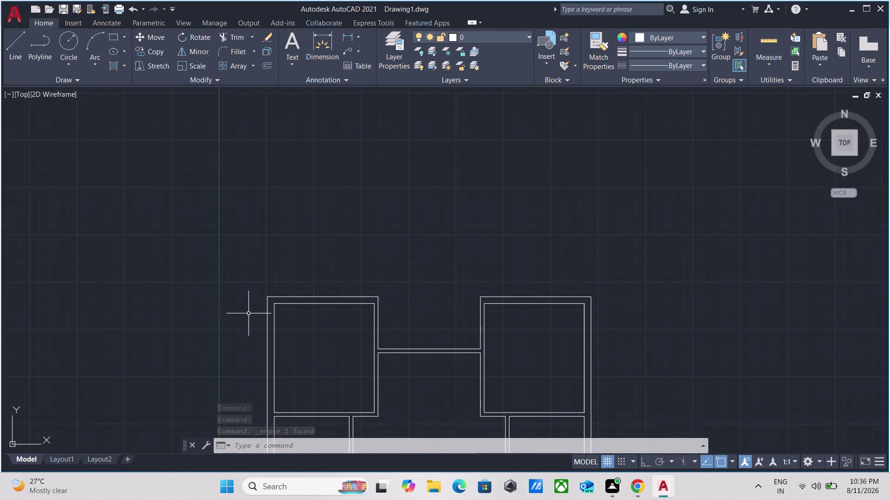
scroll(up, 3)
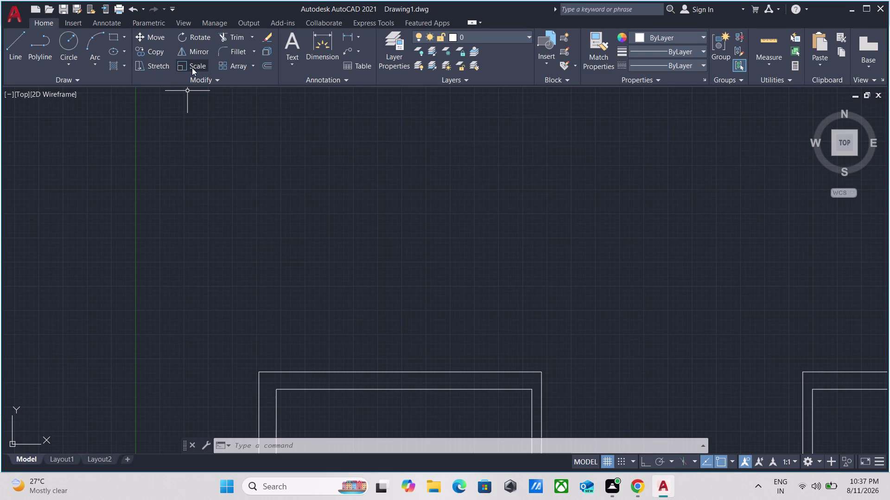
scroll(down, 3)
middle_drag(299, 240, 304, 230)
scroll(up, 3)
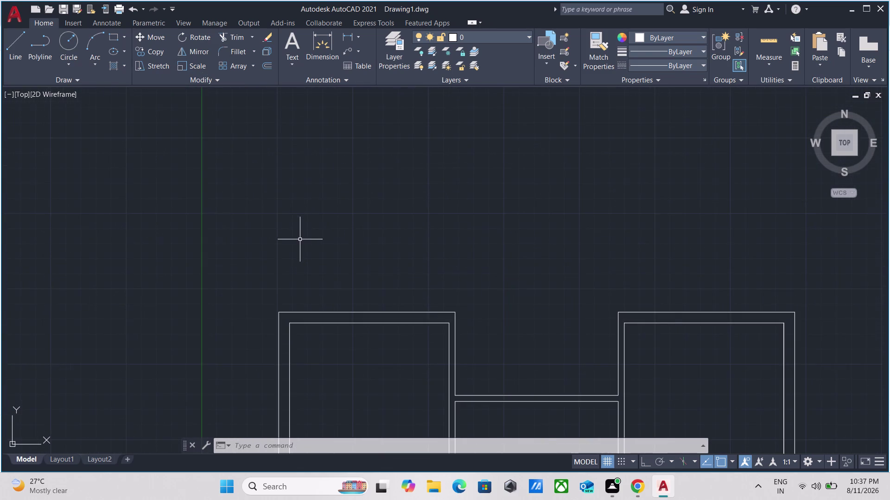
scroll(up, 3)
scroll(down, 3)
middle_drag(299, 241, 338, 196)
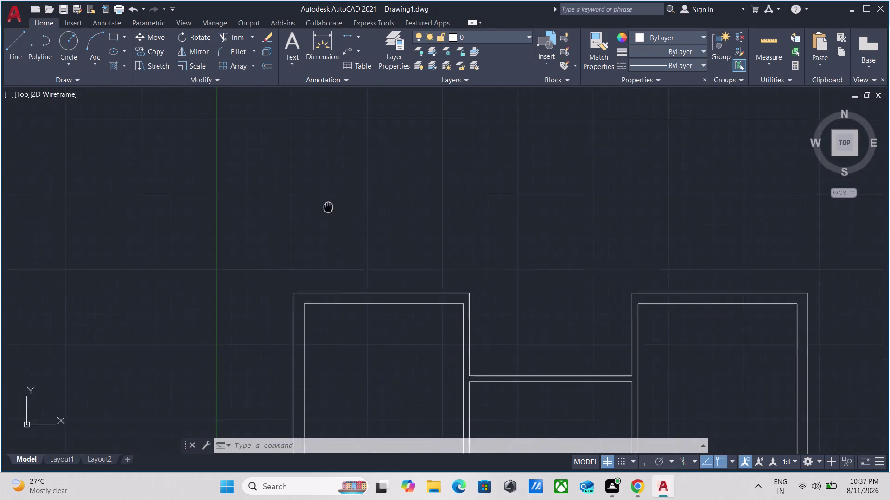
middle_drag(337, 197, 370, 171)
scroll(up, 3)
middle_drag(321, 247, 310, 254)
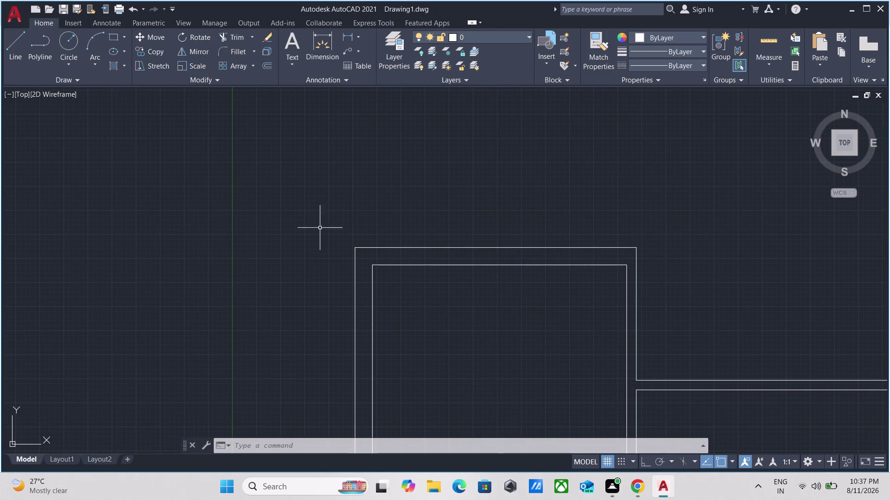
Draw a 9" by 1'-8" rectangle with RECTANG just above the floor plan.
text(RE)
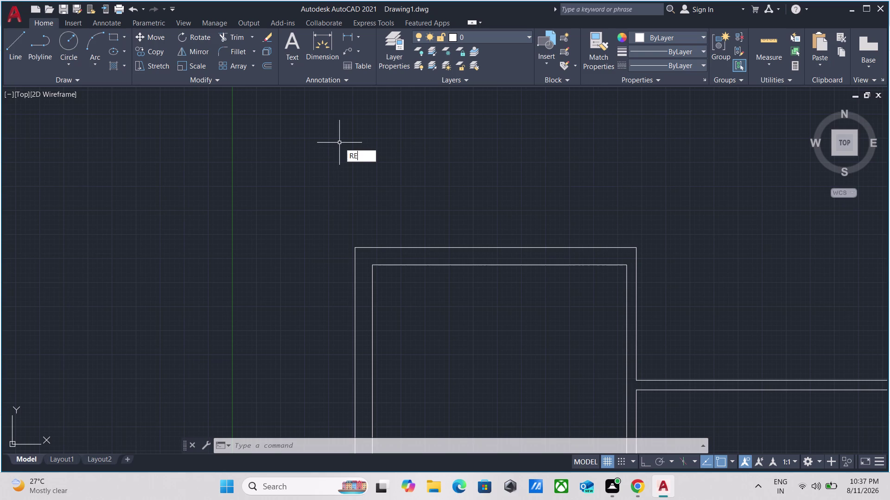
text(C)
key(Return)
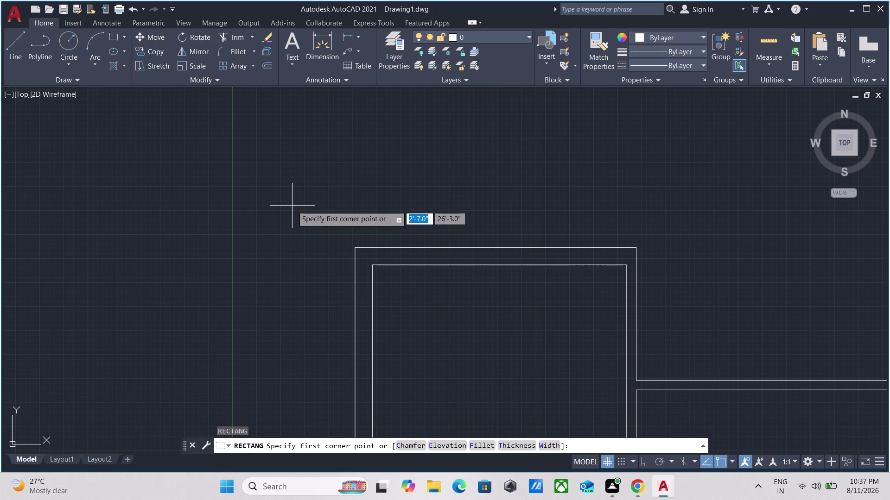
click(294, 205)
scroll(up, 3)
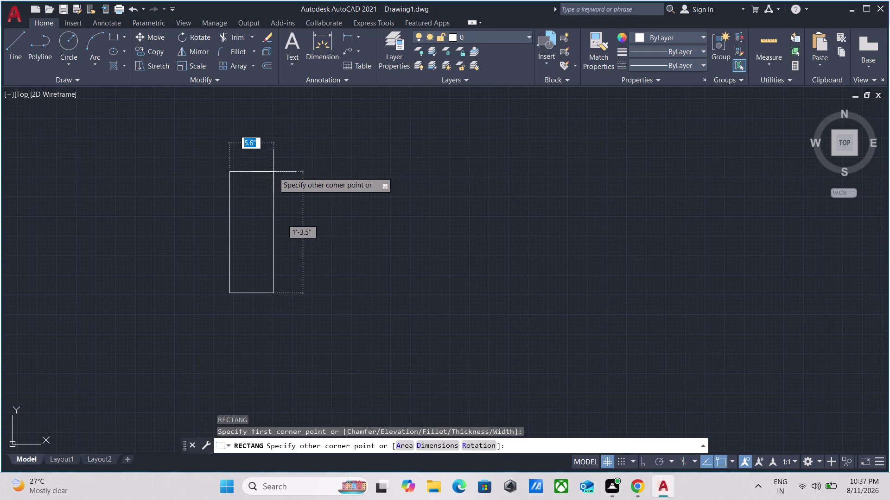
key(9)
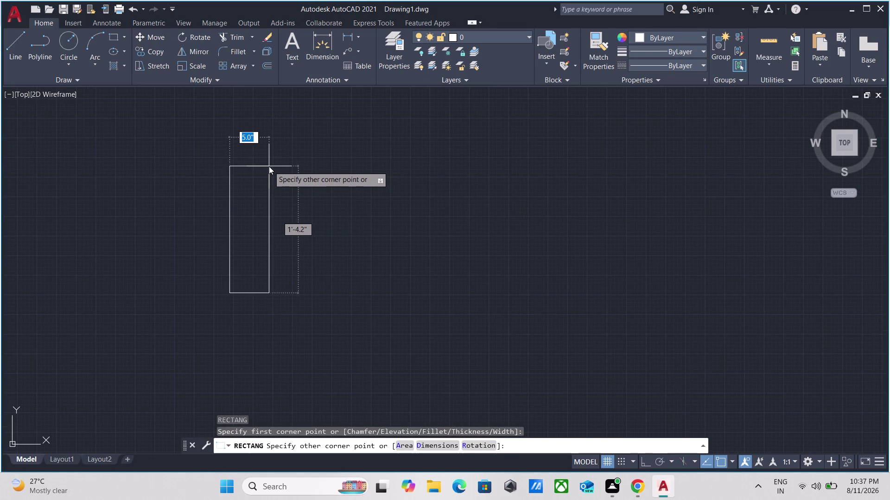
key(apostrophe)
key(BackSpace)
key(shift+quotedbl)
key(Tab)
scroll(up, 3)
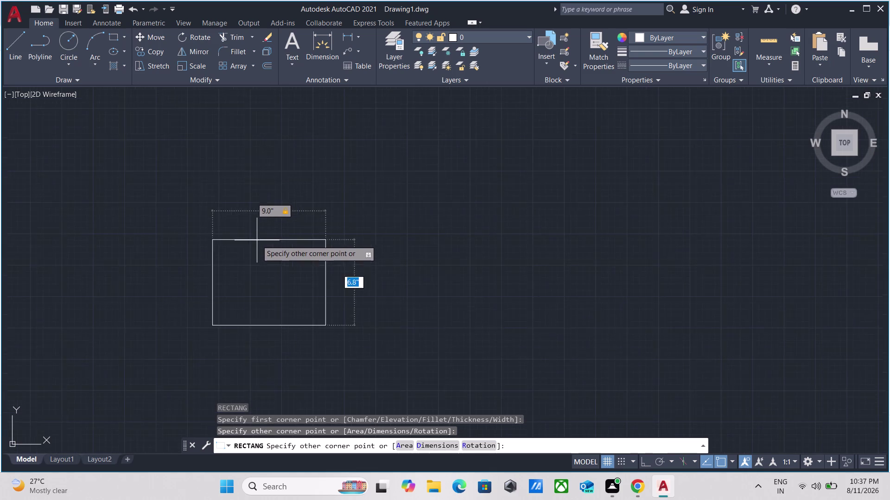
scroll(up, 3)
scroll(down, 3)
scroll(down, 3)
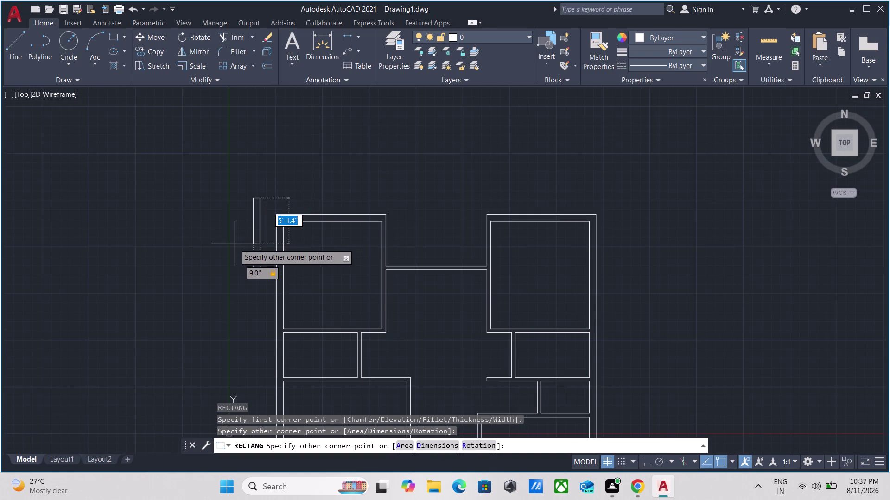
scroll(up, 3)
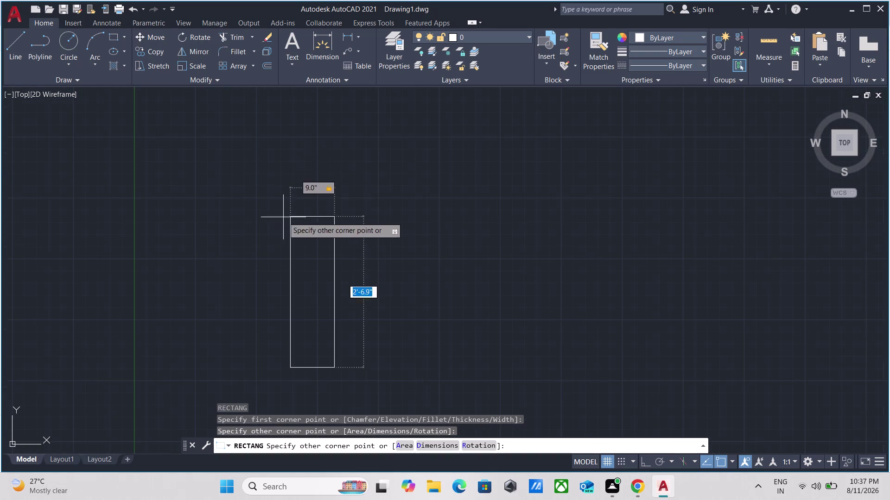
scroll(up, 3)
scroll(down, 3)
middle_drag(356, 239, 363, 77)
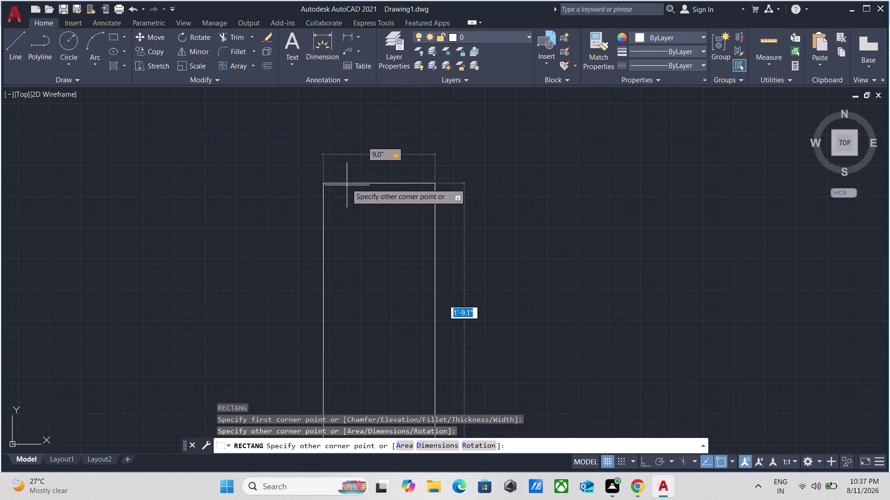
scroll(down, 3)
middle_drag(362, 236, 370, 165)
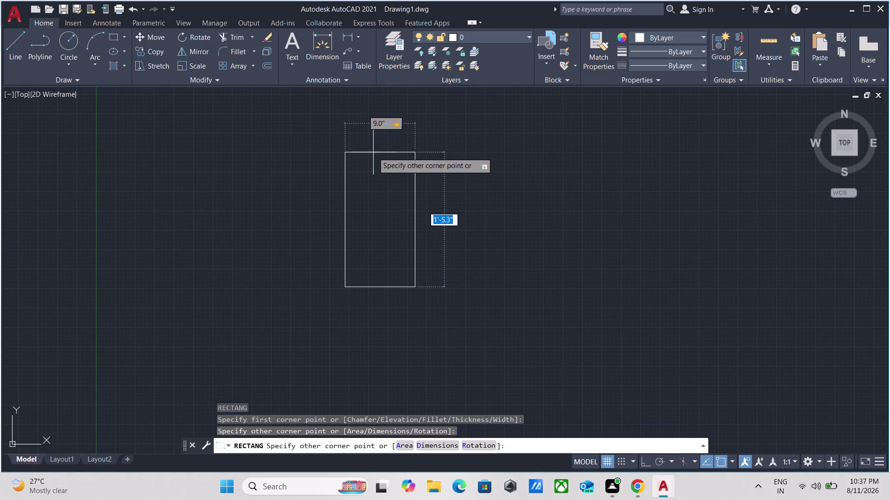
scroll(up, 3)
scroll(down, 3)
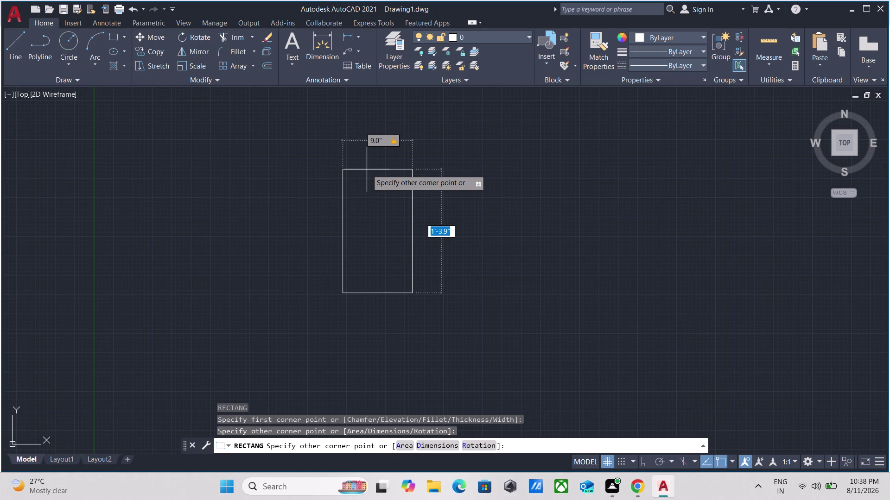
scroll(up, 3)
scroll(up, 3)
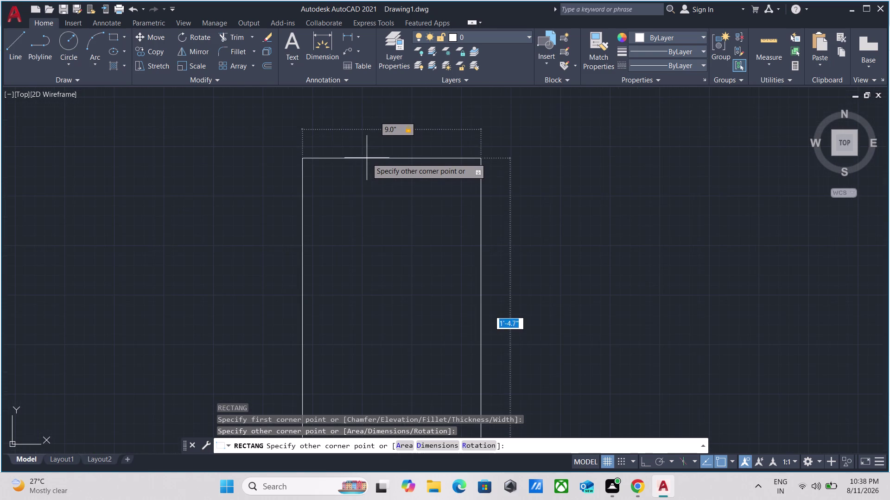
scroll(down, 3)
middle_drag(367, 157, 376, 117)
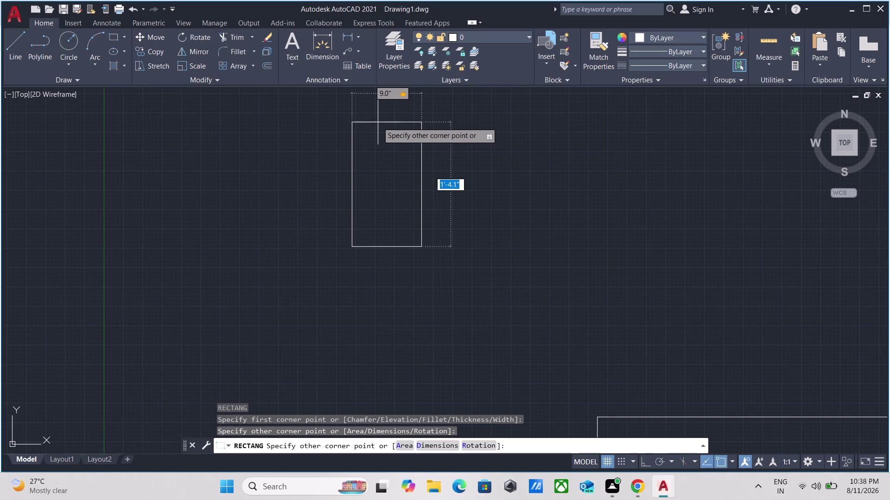
scroll(up, 3)
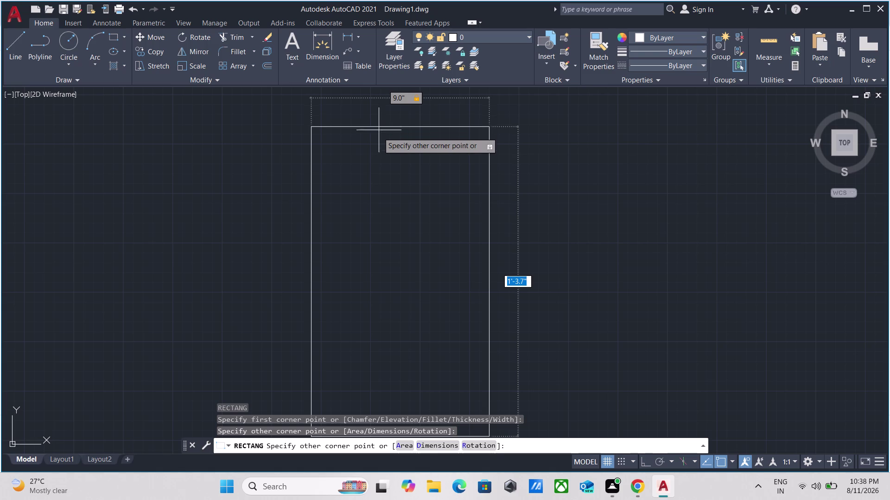
scroll(down, 3)
middle_drag(382, 208, 382, 160)
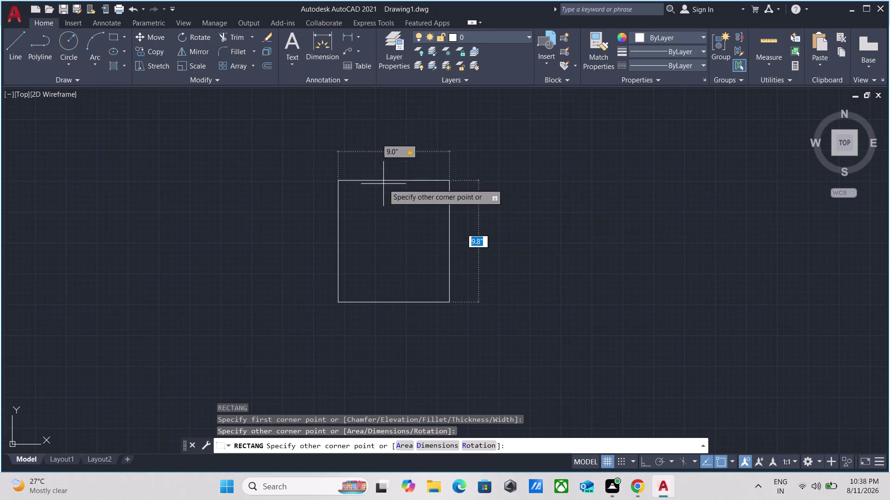
scroll(up, 3)
scroll(down, 3)
middle_drag(385, 192, 383, 184)
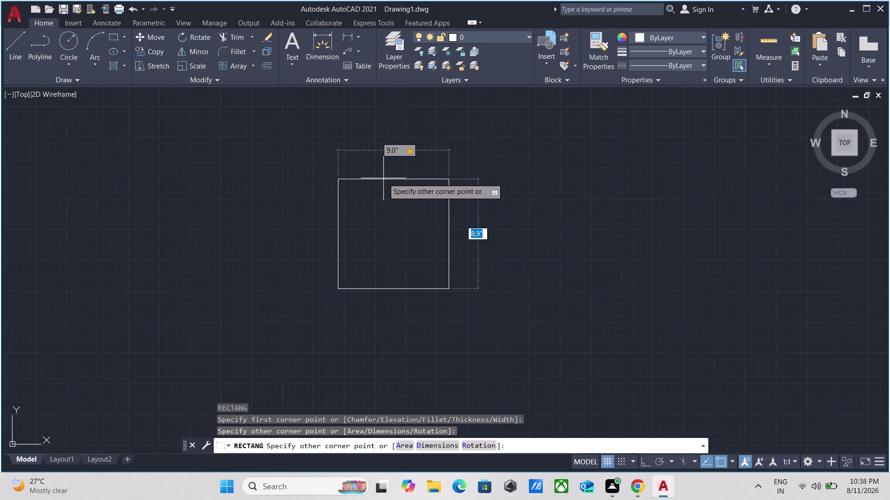
scroll(up, 3)
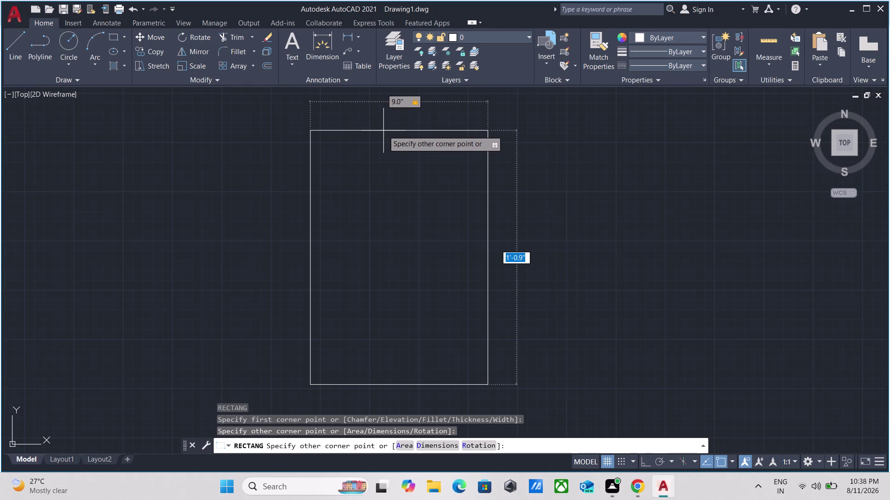
middle_drag(382, 97, 374, 268)
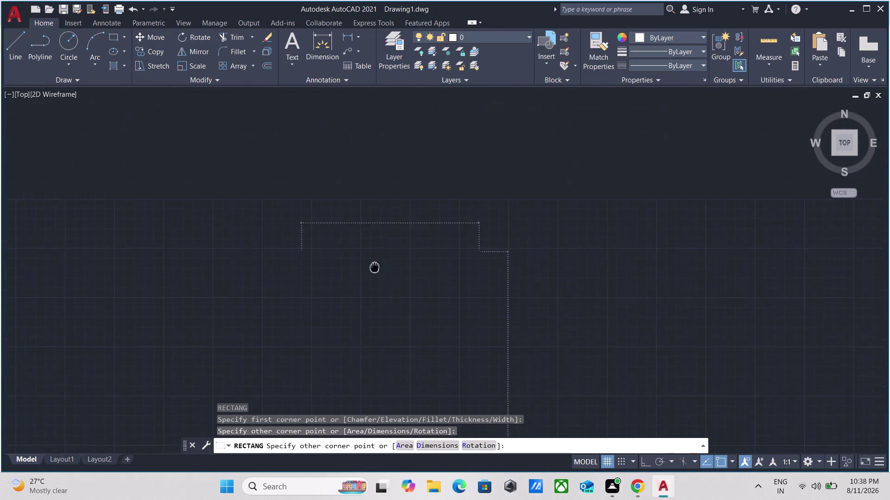
middle_drag(374, 267, 376, 274)
scroll(down, 3)
middle_drag(390, 201, 396, 180)
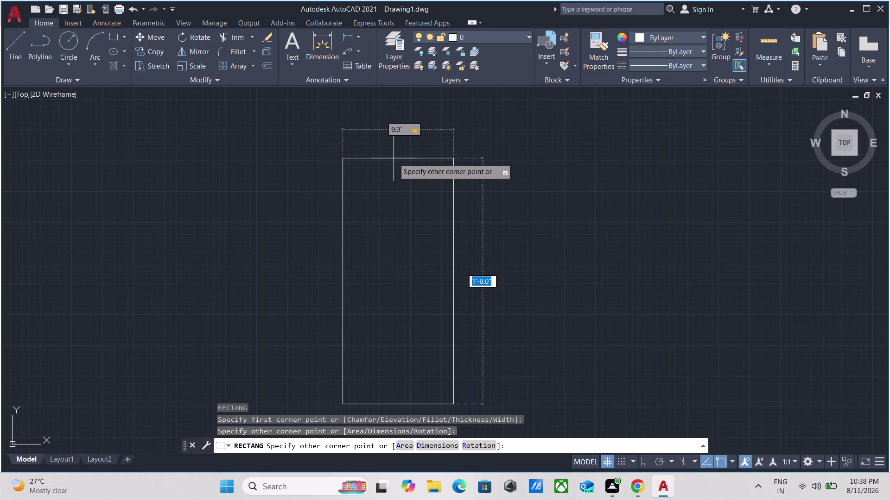
click(394, 158)
Window-select the new 9" by 1'-8" rectangle.
scroll(down, 3)
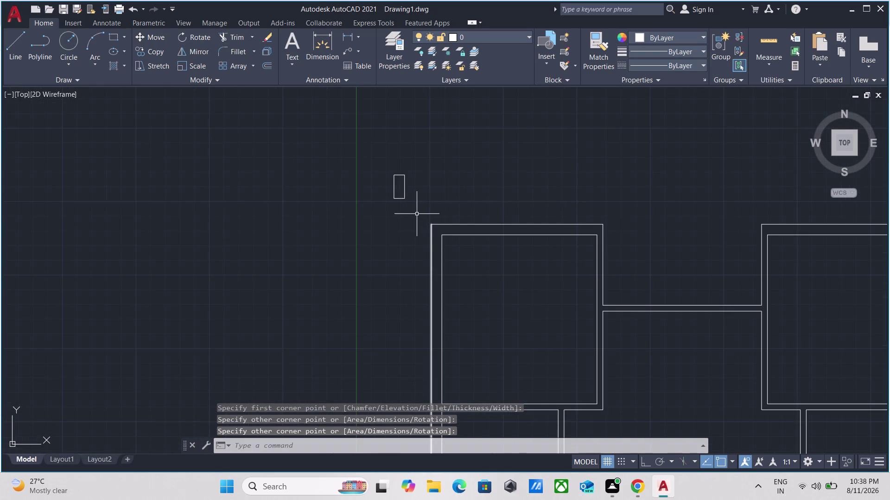
scroll(up, 3)
scroll(down, 3)
scroll(up, 3)
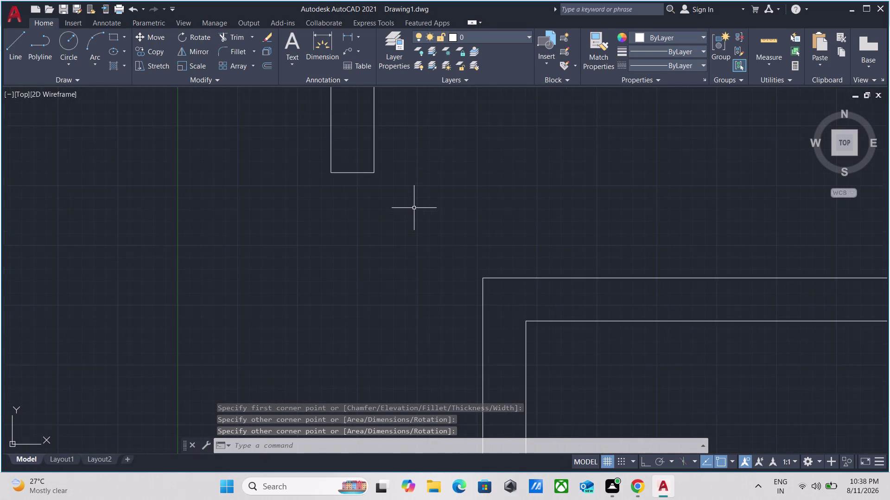
scroll(down, 3)
click(415, 209)
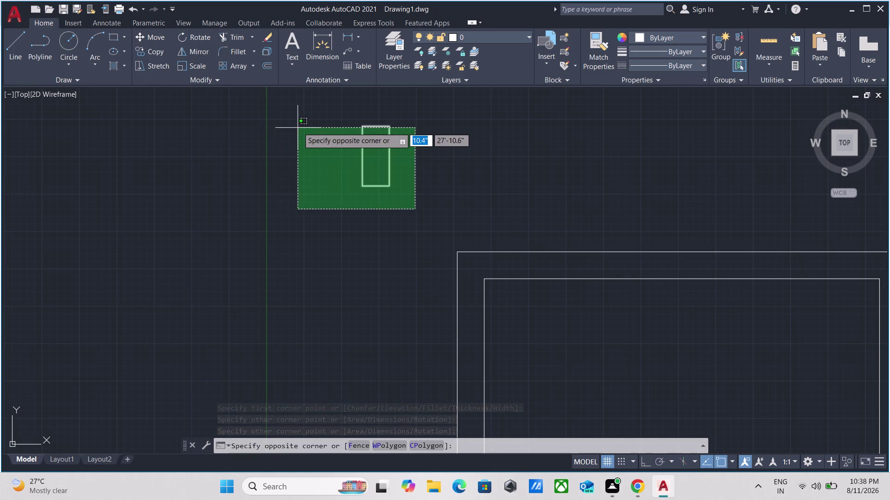
click(299, 126)
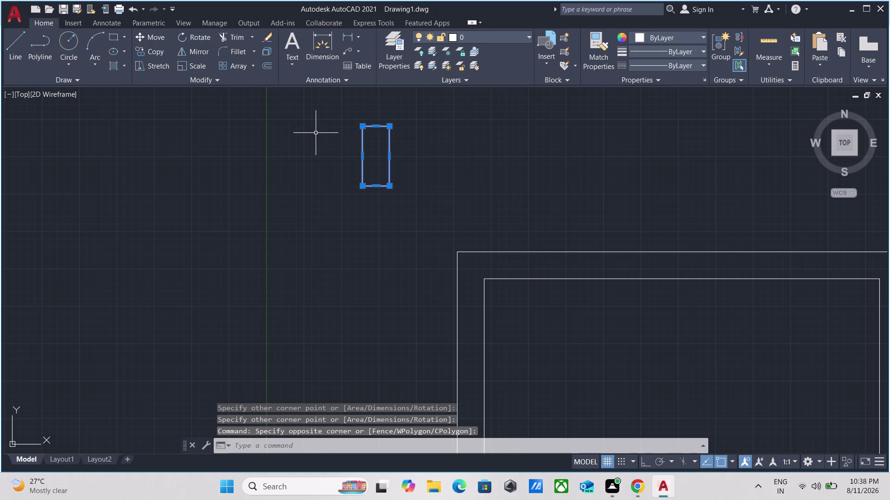
Fill the rectangle's interior with a SOLID hatch pattern.
key(h)
key(Return)
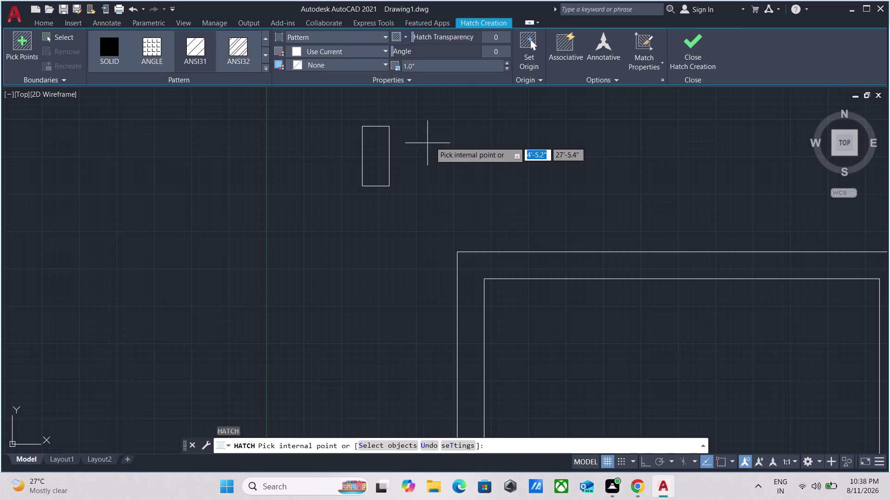
click(111, 51)
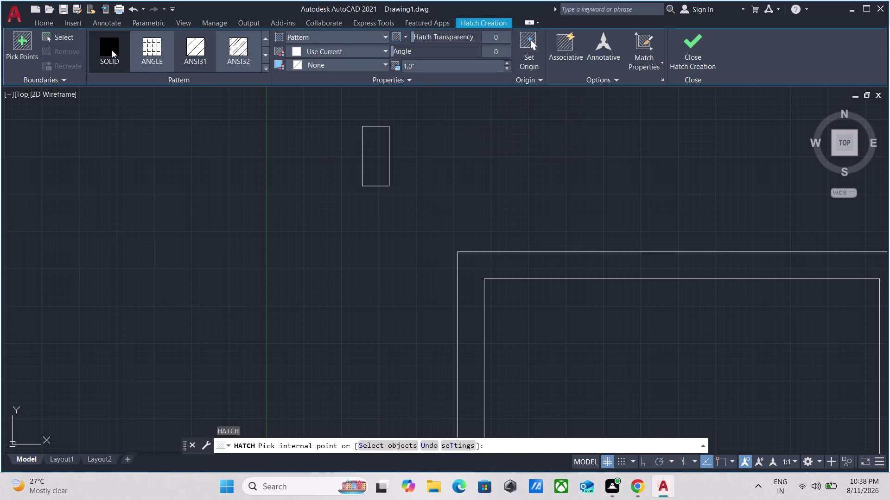
click(367, 147)
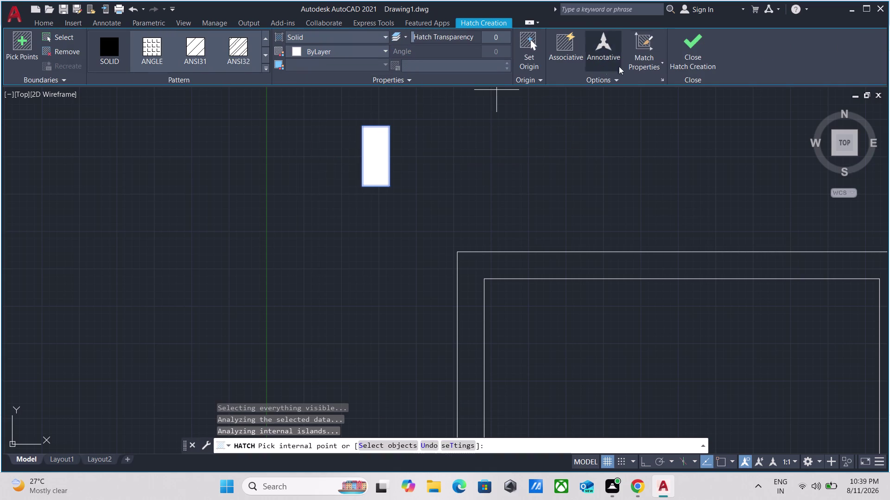
click(688, 47)
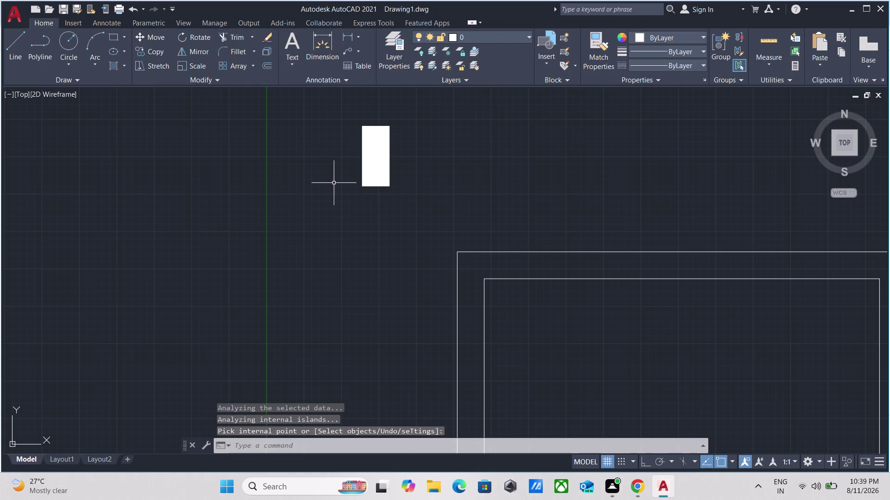
scroll(up, 3)
scroll(down, 3)
Select the new solid white block and pan toward the floor plan.
key(Escape)
scroll(up, 3)
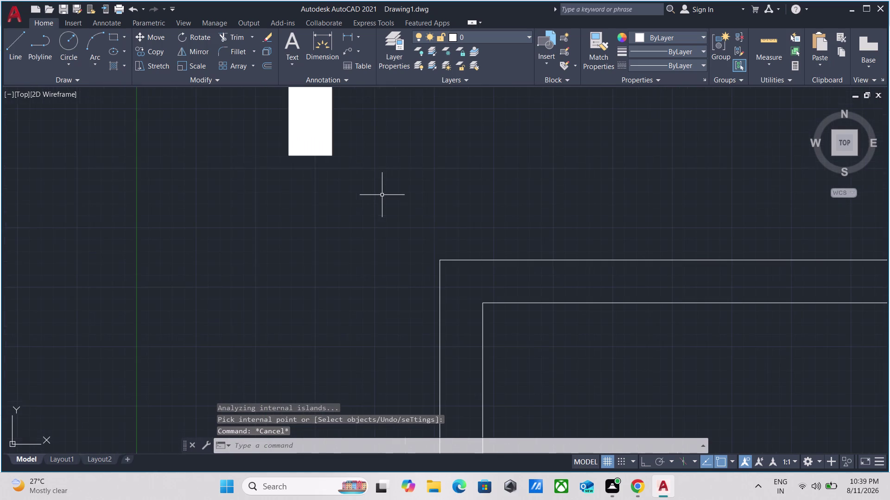
drag(382, 194, 373, 187)
click(252, 121)
scroll(down, 3)
middle_drag(267, 142, 277, 209)
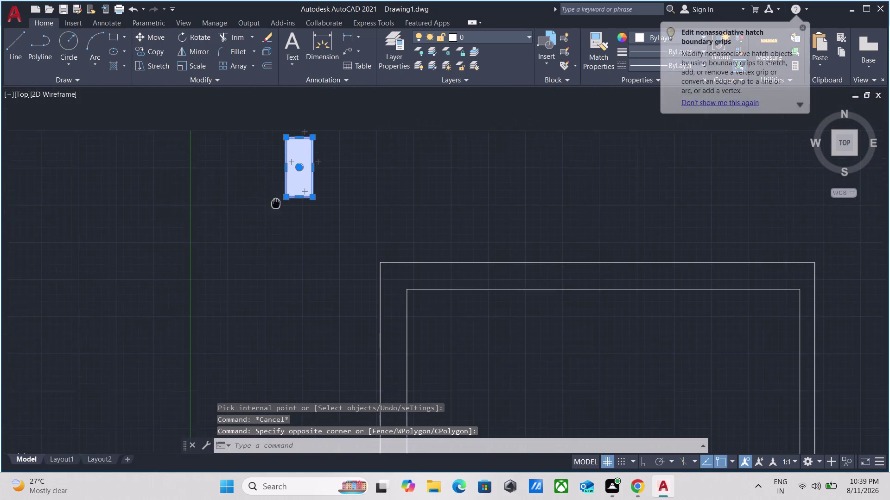
Copy the white block from its corner onto the plan's top-left wall corner.
middle_drag(277, 209, 278, 215)
text(CO)
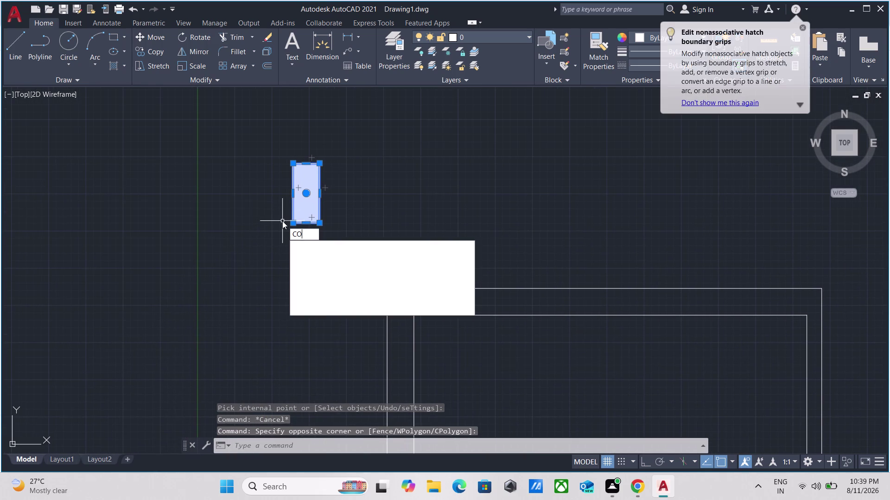
key(Return)
click(294, 163)
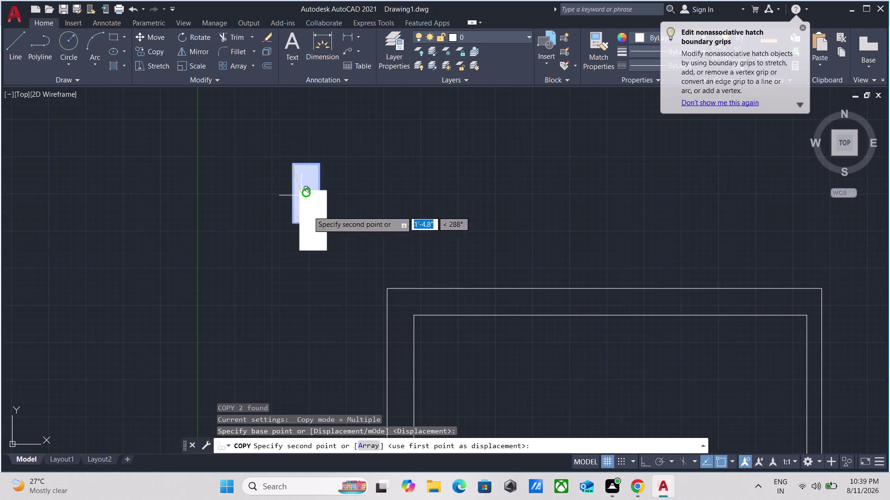
click(385, 286)
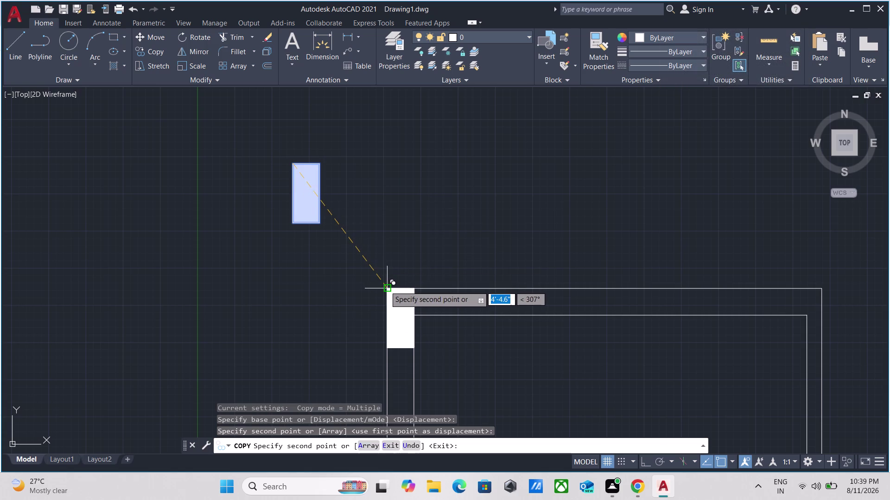
scroll(down, 3)
middle_drag(492, 281, 328, 24)
scroll(down, 3)
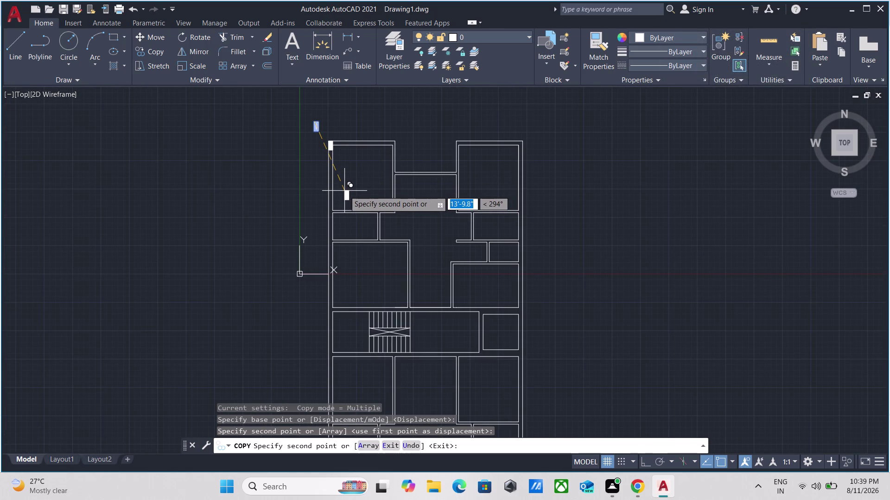
scroll(up, 3)
scroll(down, 3)
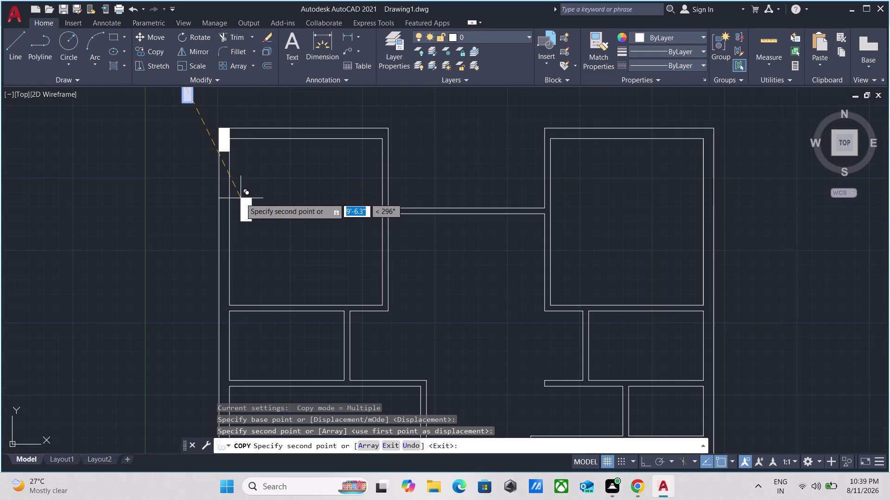
scroll(up, 3)
scroll(down, 3)
middle_drag(299, 173, 299, 246)
middle_drag(293, 121, 294, 159)
scroll(up, 3)
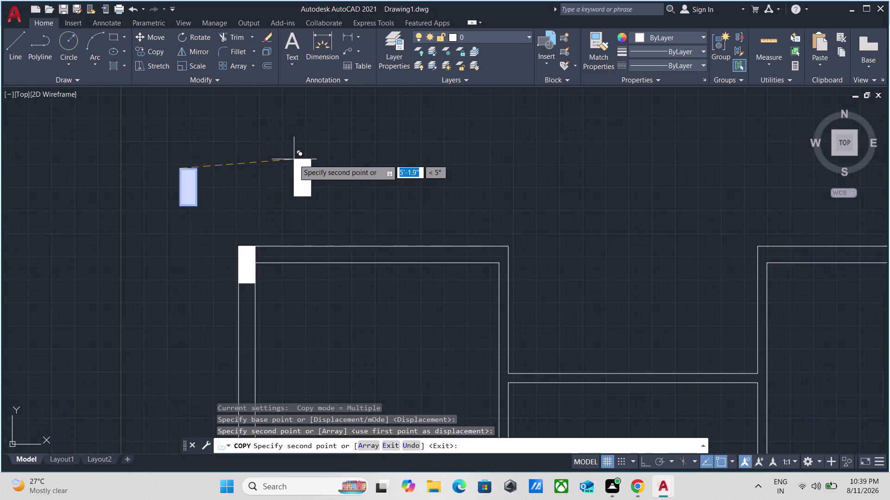
scroll(up, 3)
key(Escape)
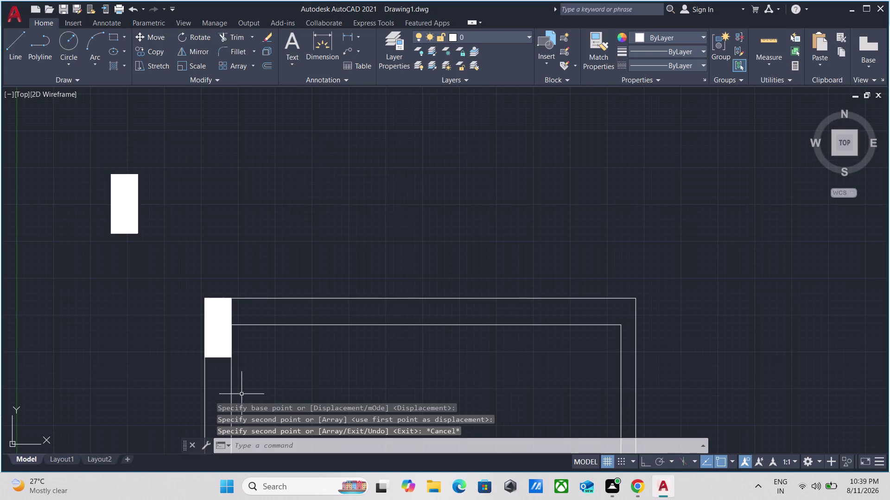
Move the corner block copy up beside the original white block.
scroll(up, 3)
scroll(up, 3)
drag(209, 343, 207, 338)
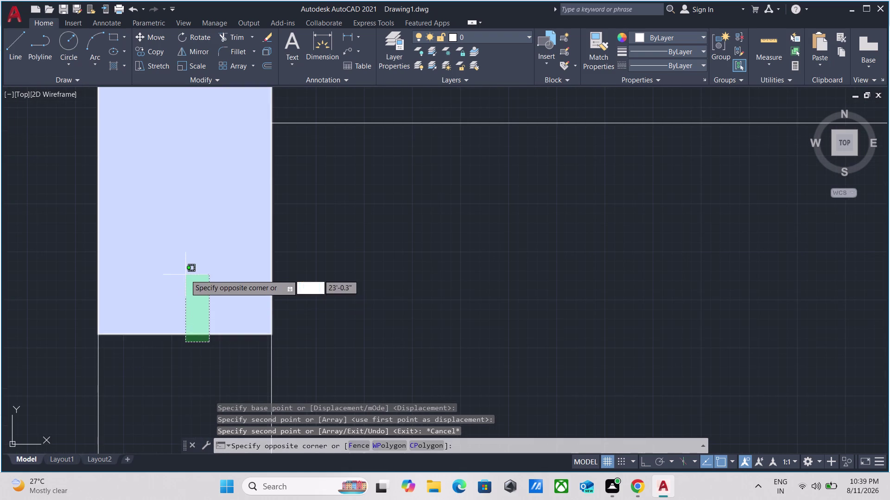
click(186, 275)
key(m)
key(Return)
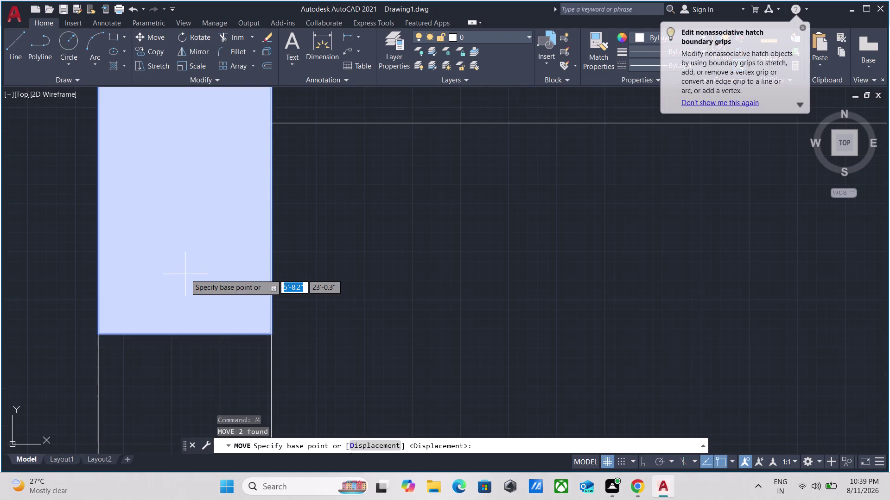
click(185, 330)
scroll(down, 3)
middle_drag(186, 263, 202, 413)
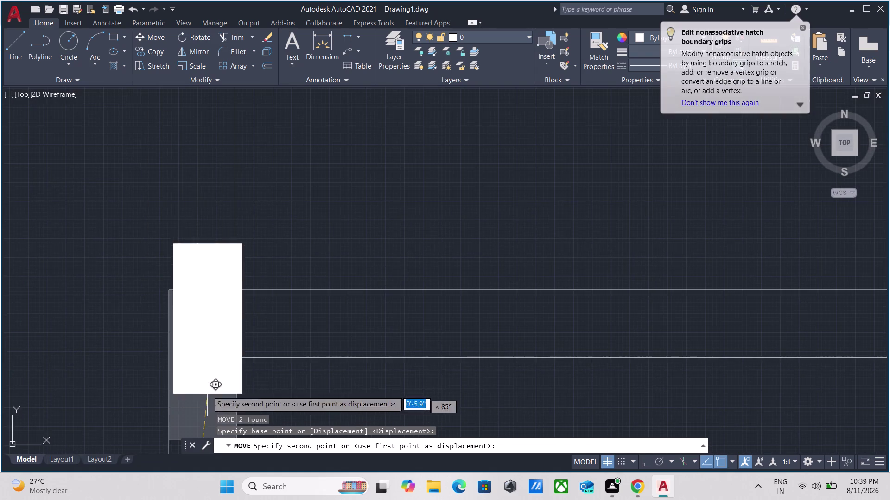
scroll(down, 3)
middle_drag(212, 314, 209, 379)
click(208, 291)
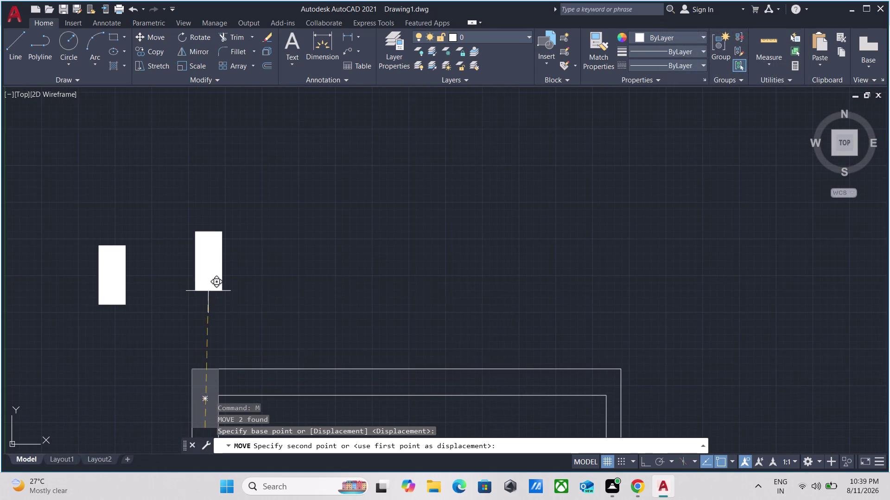
key(Escape)
Rotate the moved block 90° about its corner with Ortho on.
drag(249, 333, 246, 329)
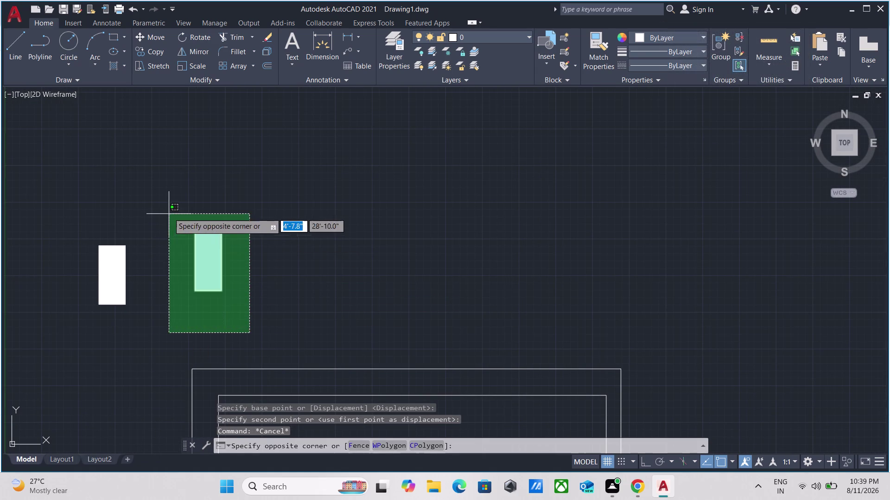
click(169, 212)
text(RO)
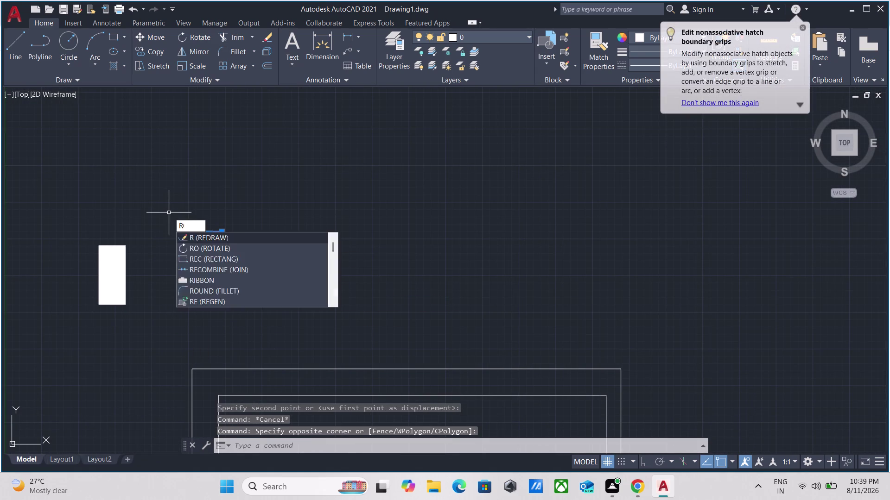
key(Return)
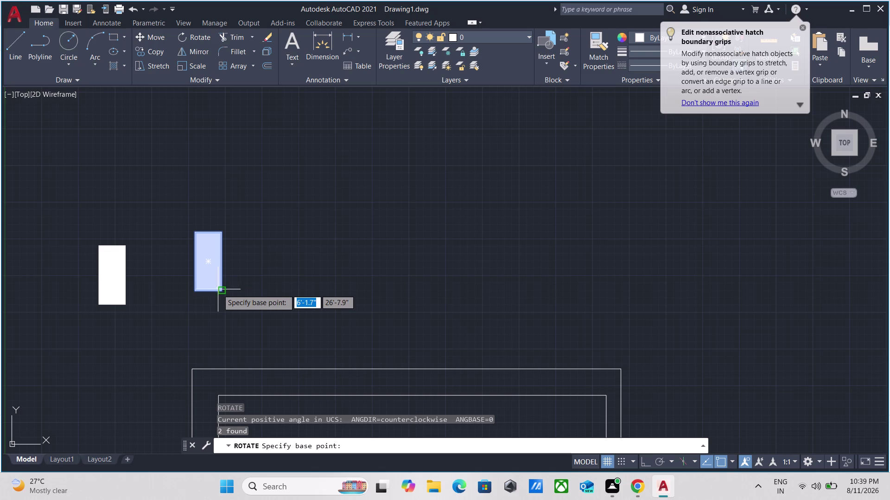
click(219, 289)
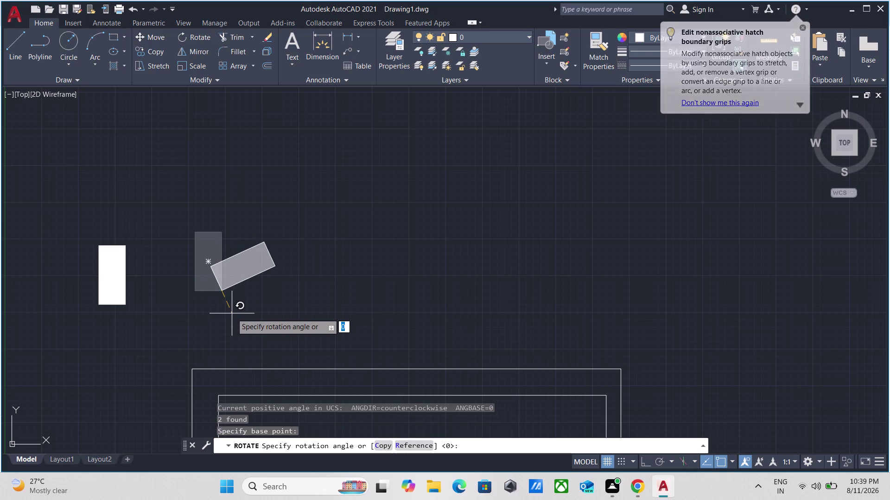
key(F8)
click(218, 329)
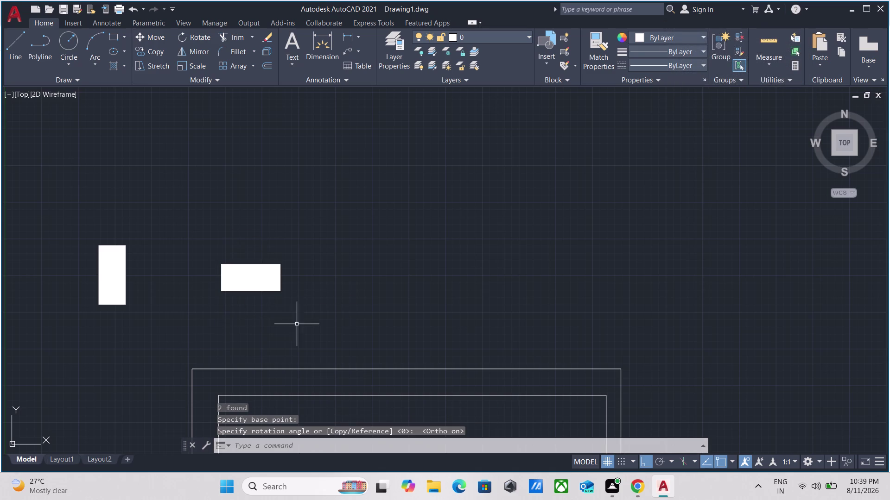
drag(298, 322, 297, 316)
click(184, 228)
scroll(down, 3)
scroll(up, 3)
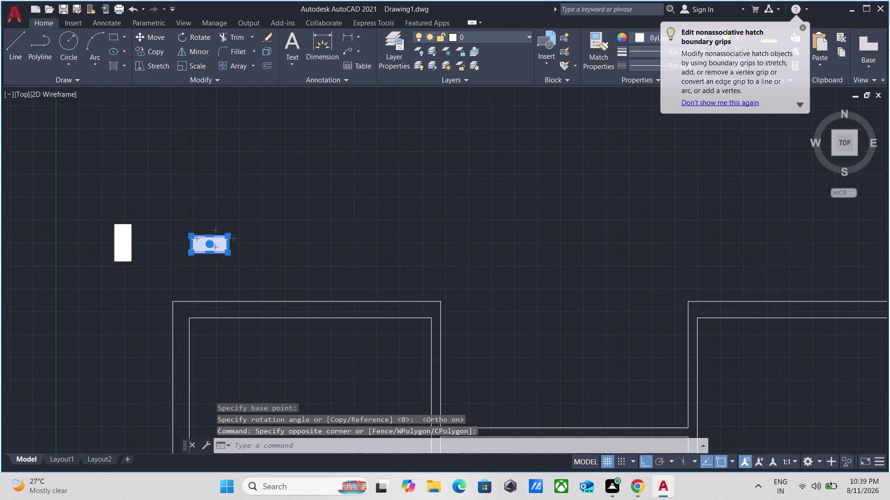
With Ortho off, copy the white horizontal block to the first top wall corner.
scroll(up, 3)
middle_drag(218, 277, 370, 246)
scroll(up, 3)
middle_drag(354, 271, 351, 274)
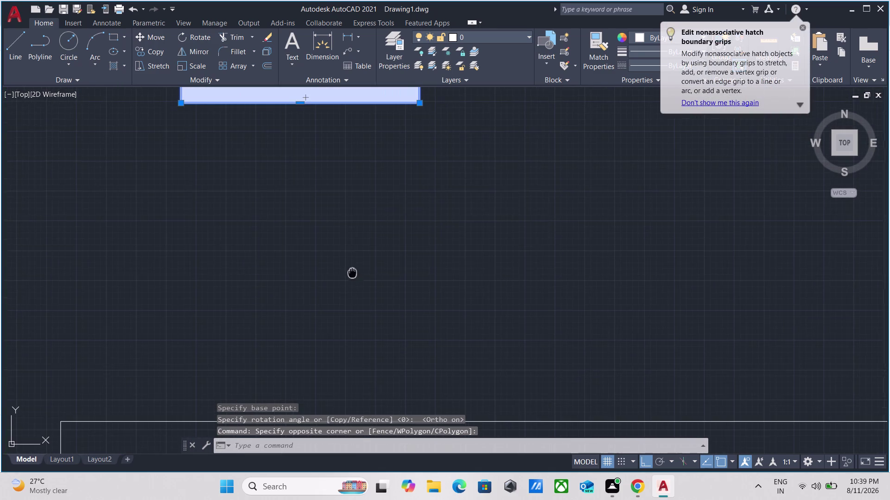
middle_drag(351, 274, 340, 329)
scroll(down, 3)
text(CO)
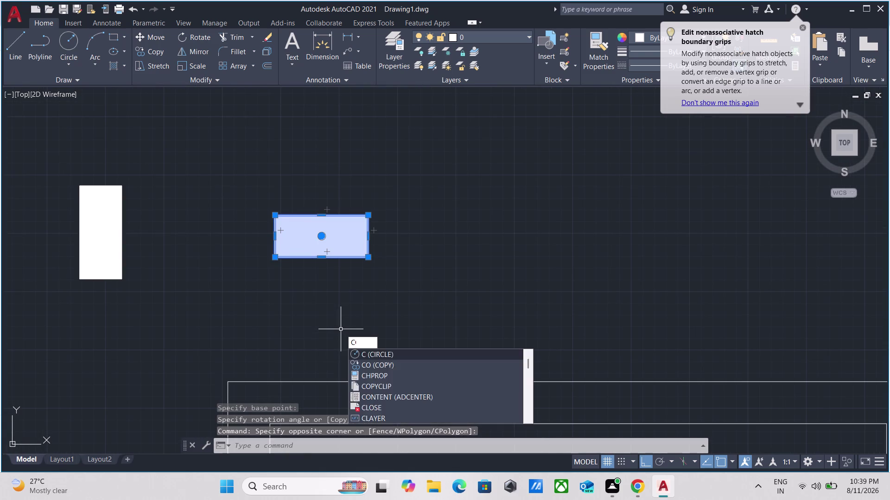
key(Return)
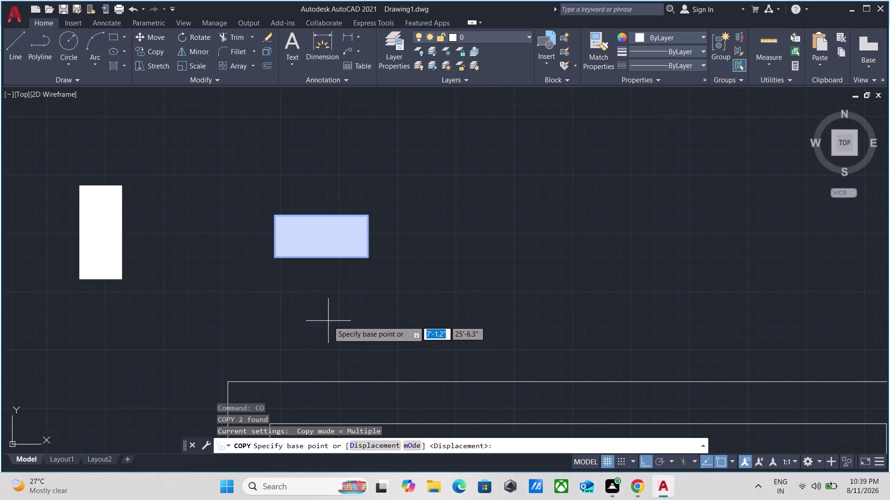
click(274, 216)
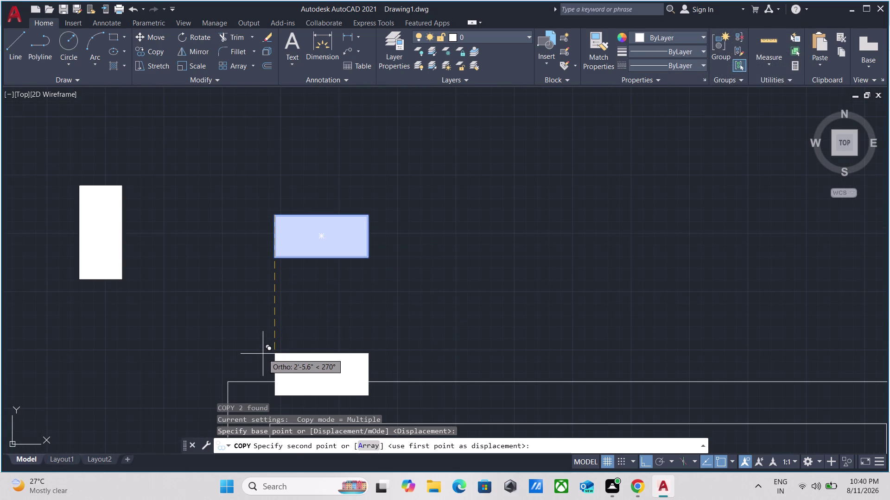
key(F8)
middle_drag(251, 356, 273, 226)
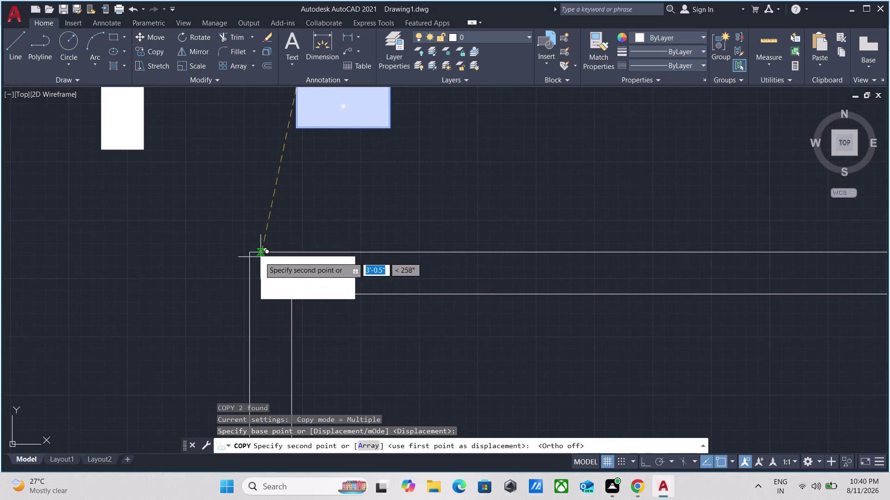
click(248, 254)
Place another copy at the next top wall corner and end that copy.
scroll(down, 3)
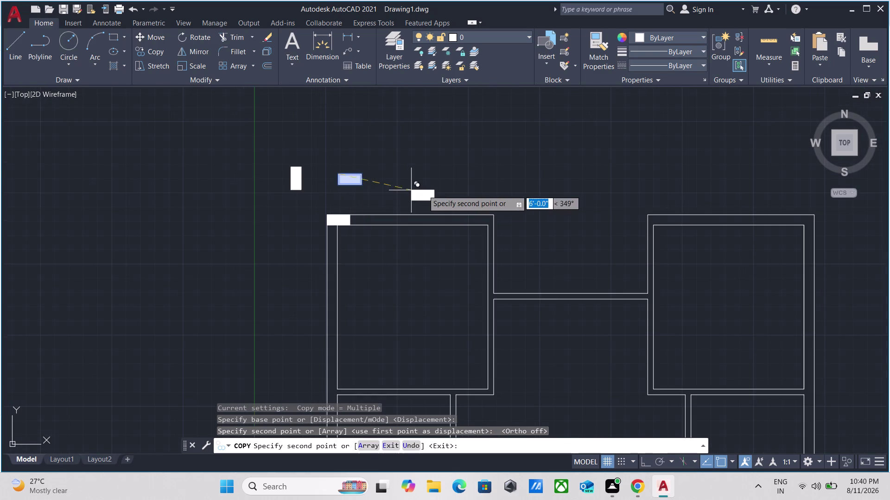
scroll(up, 3)
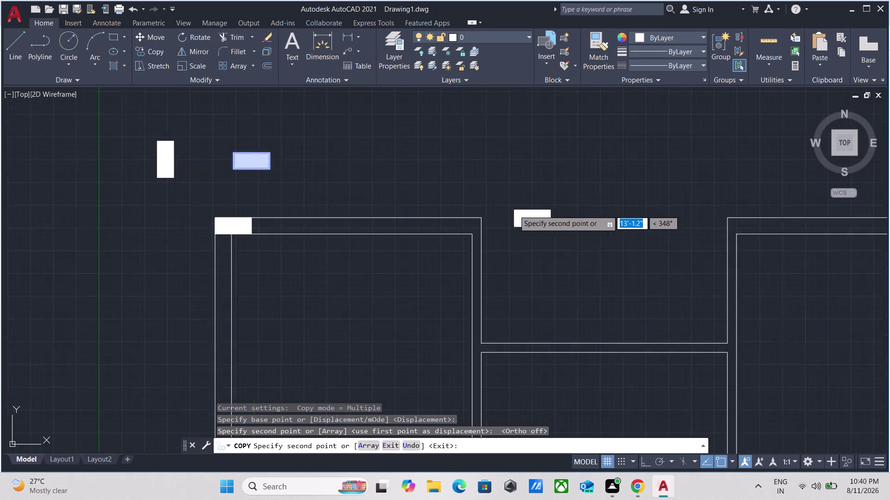
scroll(up, 3)
scroll(down, 3)
middle_drag(514, 209, 228, 206)
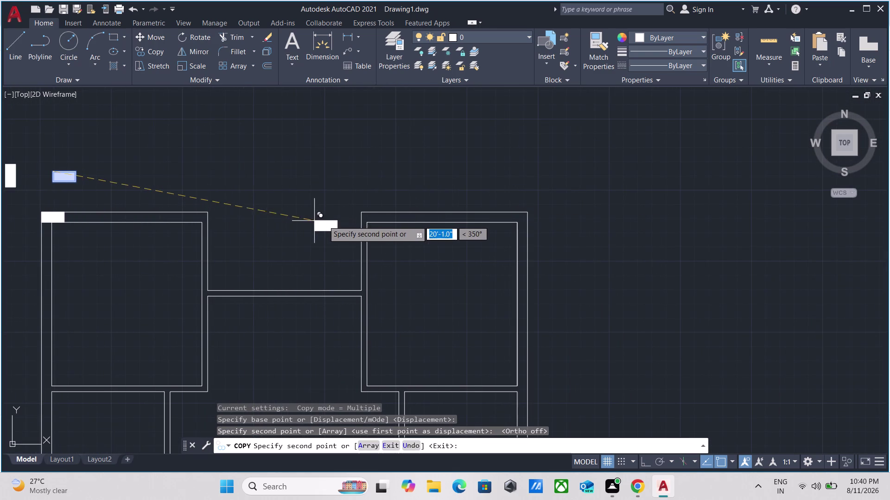
scroll(up, 3)
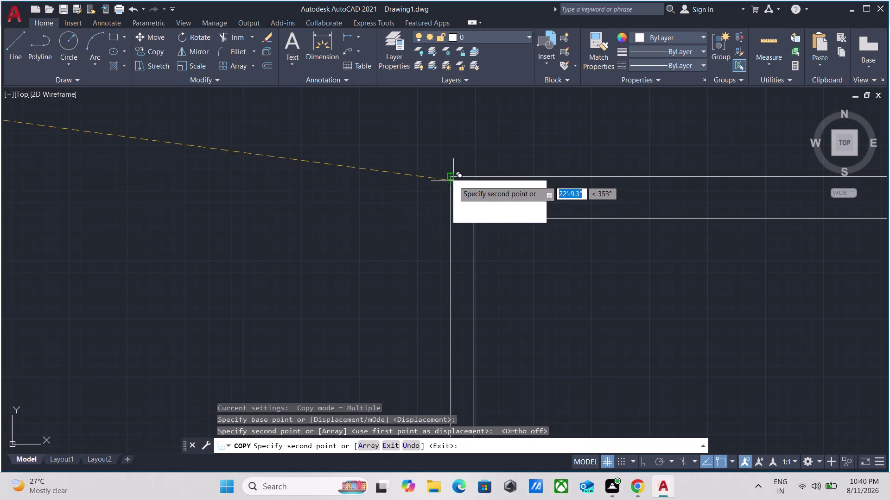
click(452, 180)
scroll(down, 3)
middle_drag(525, 149, 347, 149)
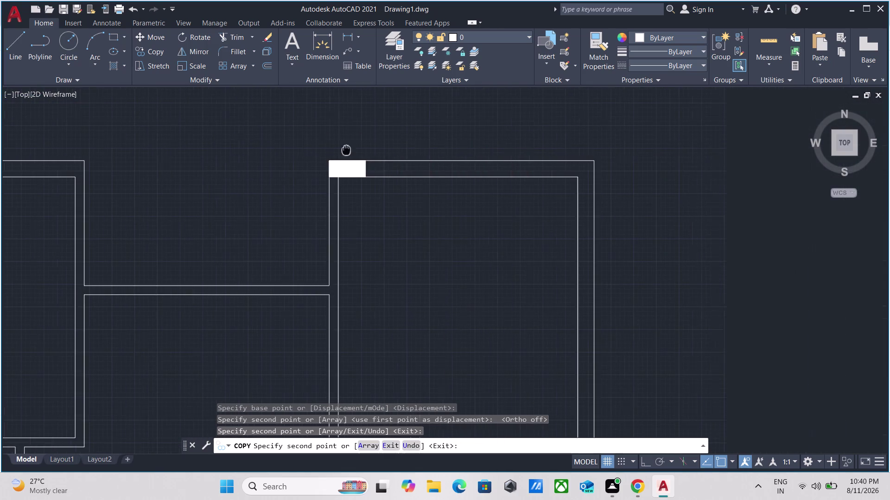
middle_drag(346, 149, 338, 150)
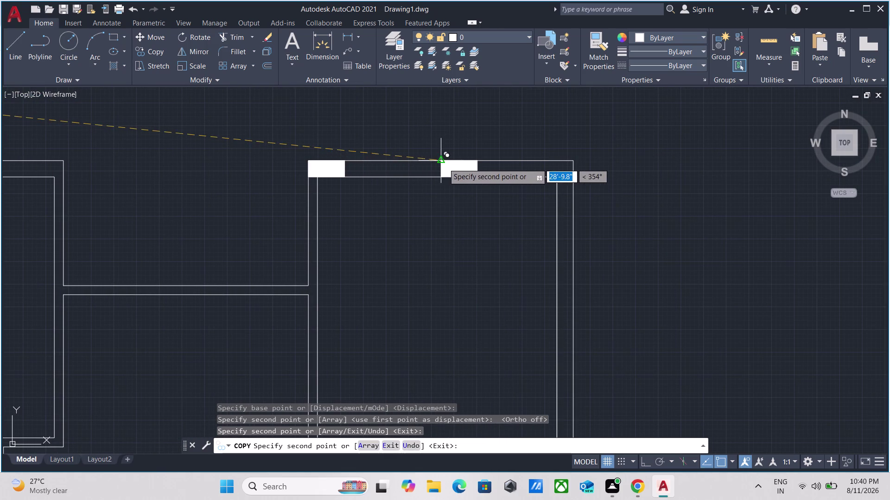
scroll(down, 3)
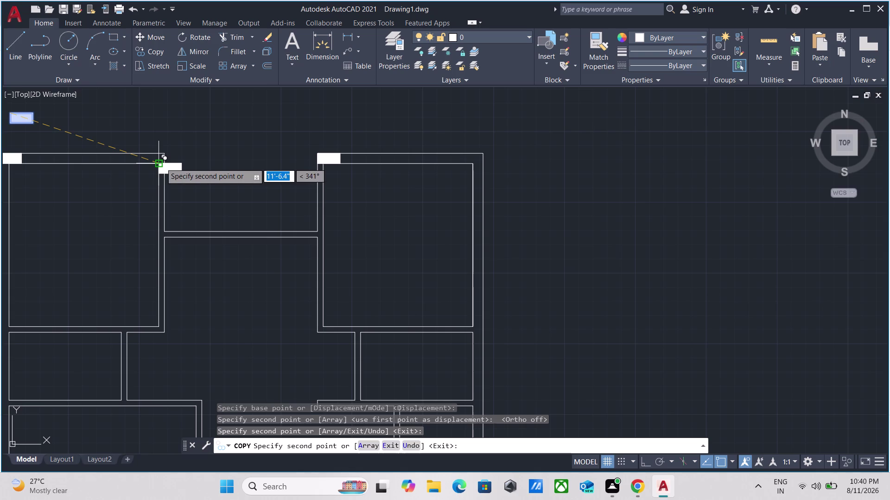
middle_drag(110, 140, 306, 189)
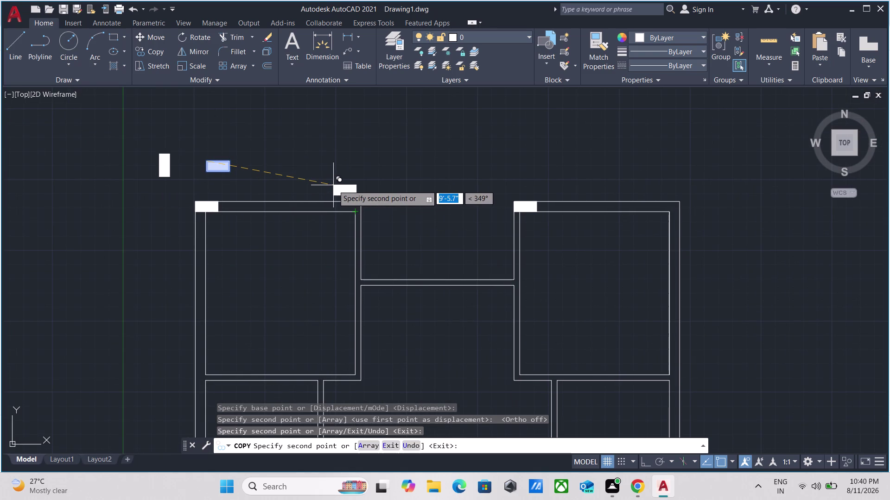
key(Escape)
Reselect the horizontal white block and copy it to the top wall end.
scroll(up, 3)
click(237, 177)
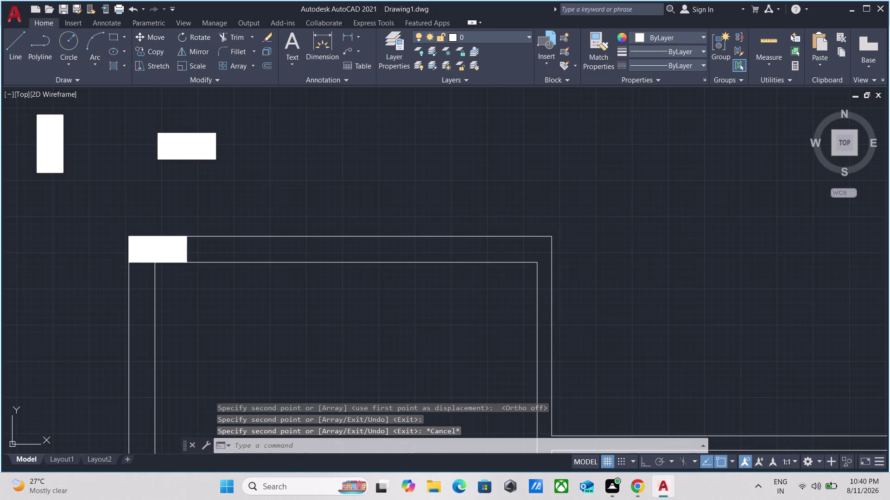
click(114, 118)
text(C)
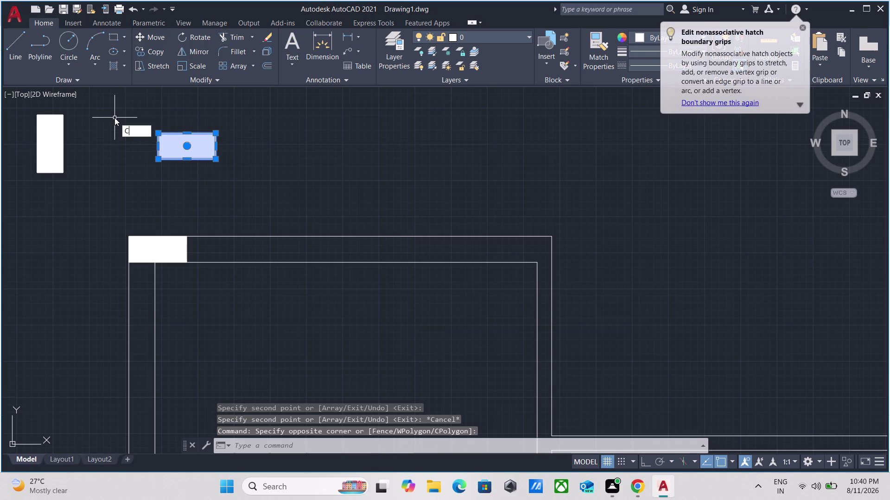
text(O)
key(Return)
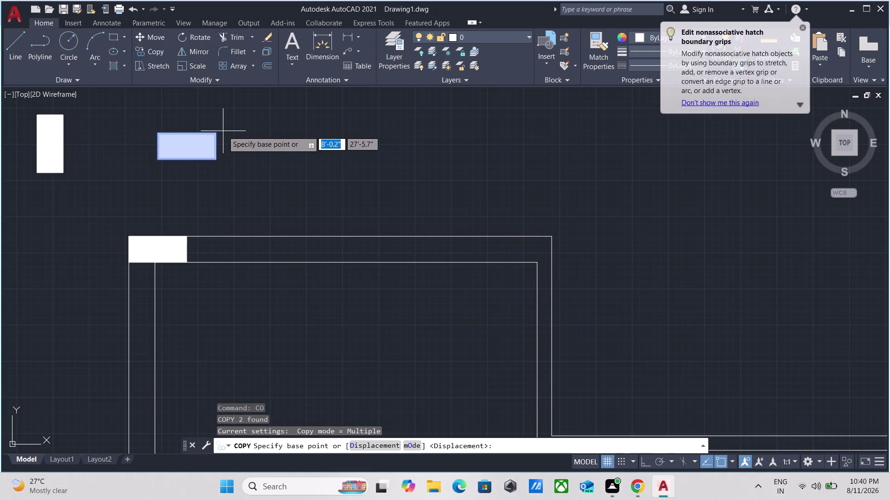
click(217, 133)
scroll(down, 3)
middle_drag(356, 151, 351, 148)
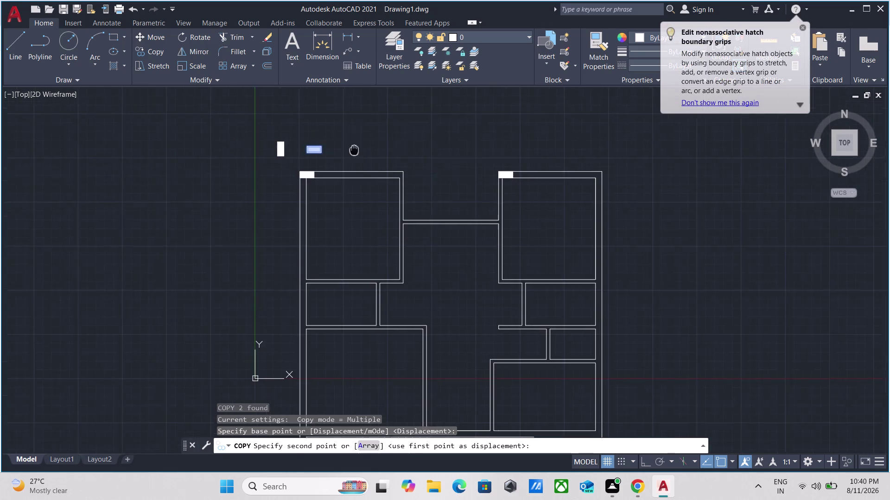
middle_drag(351, 149, 62, 90)
scroll(up, 3)
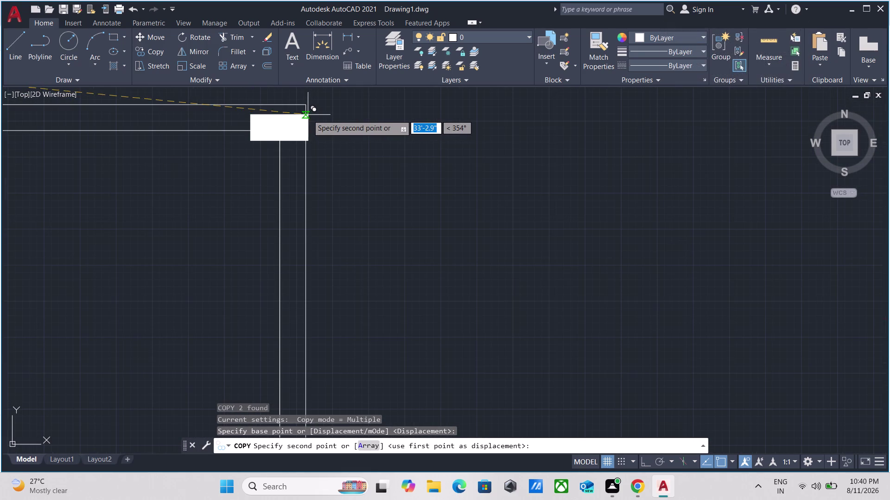
click(305, 107)
Add copies at another wall end and the interior wall end, then finish.
scroll(down, 3)
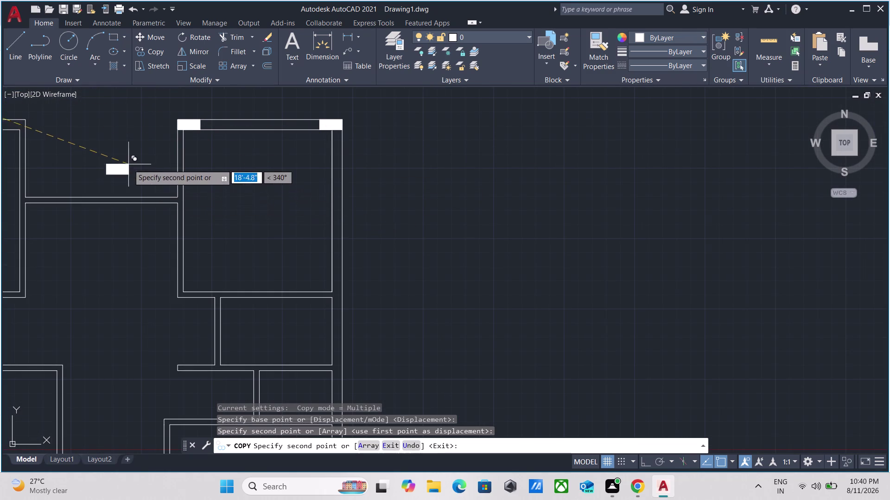
scroll(down, 3)
middle_drag(128, 164, 350, 201)
scroll(up, 3)
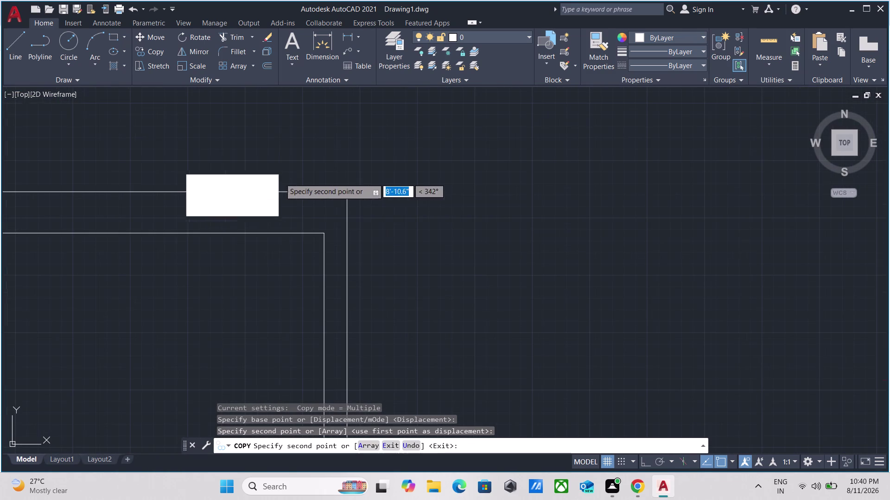
click(350, 195)
scroll(down, 3)
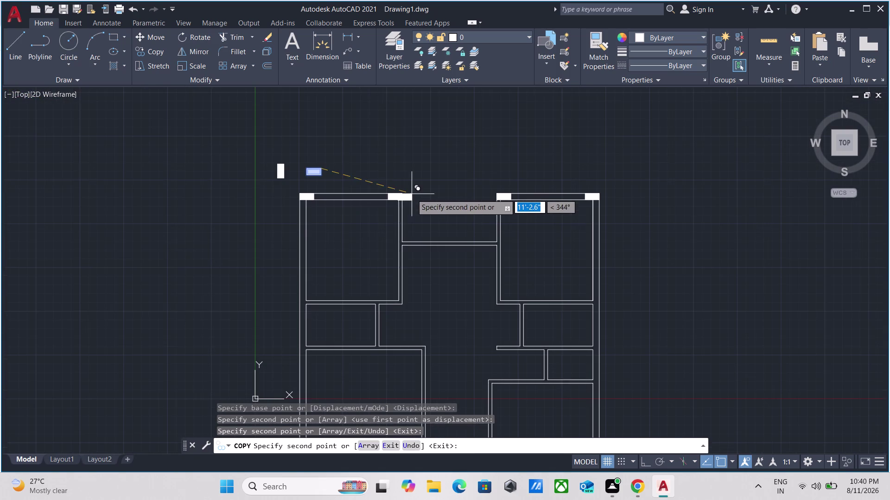
middle_drag(425, 202, 344, 75)
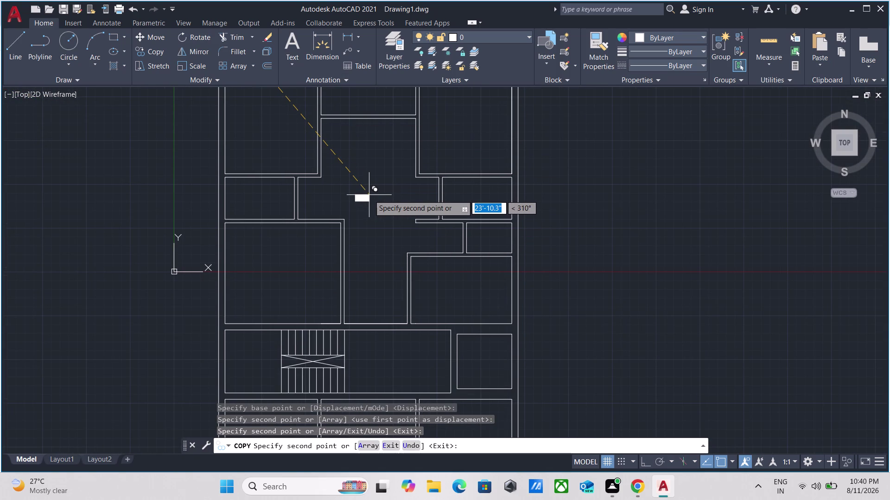
scroll(up, 3)
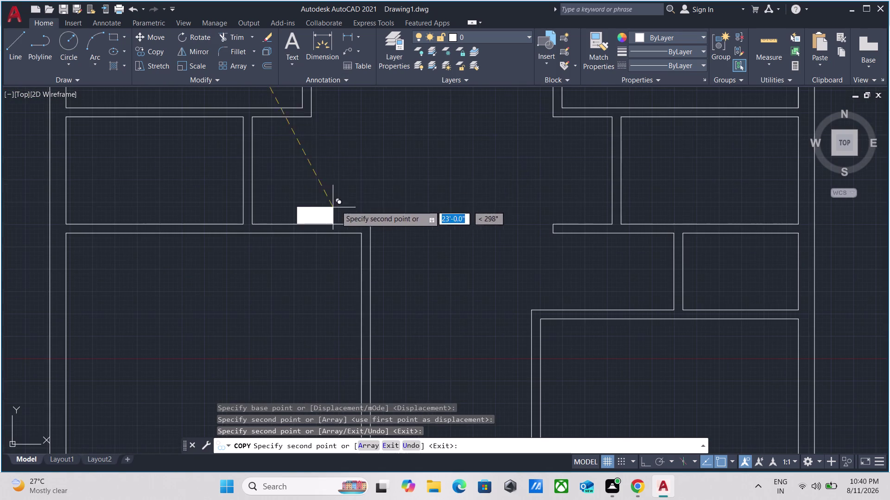
middle_drag(372, 162, 377, 260)
click(395, 170)
key(Escape)
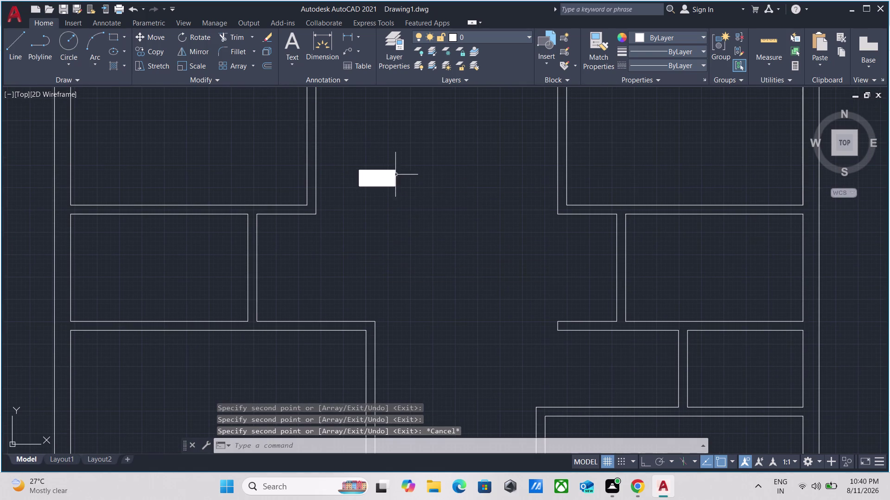
Rotate the newly placed block 270° about its corner so it stands upright.
drag(416, 231, 408, 210)
click(362, 146)
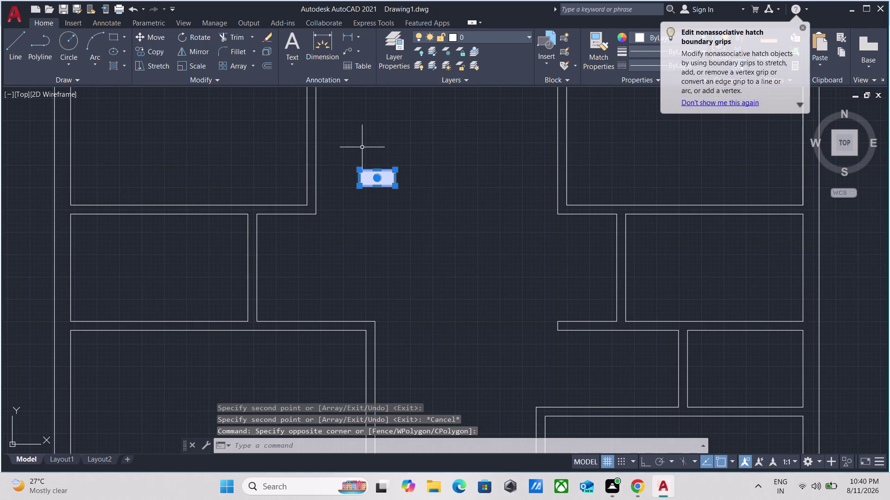
text(RO)
key(Return)
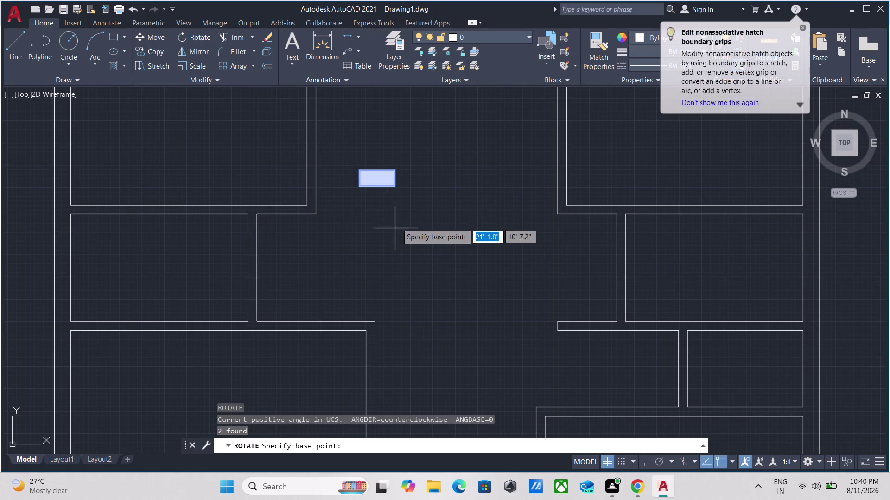
click(392, 186)
key(F8)
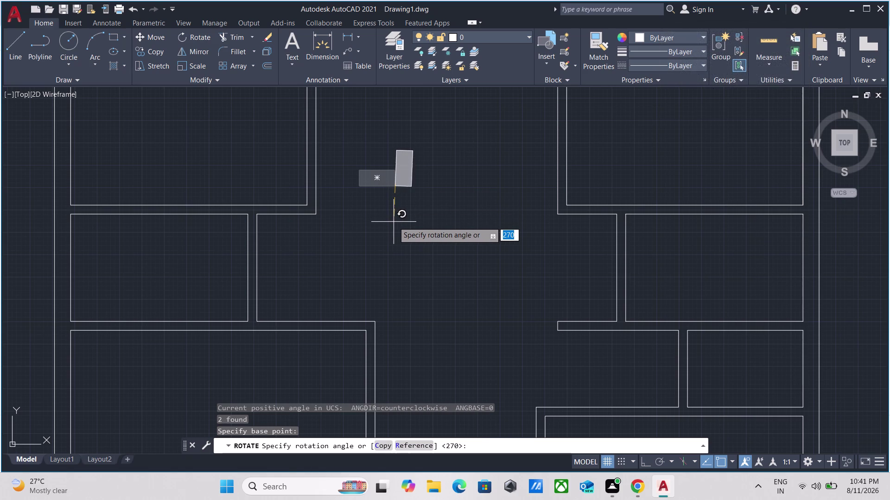
click(383, 271)
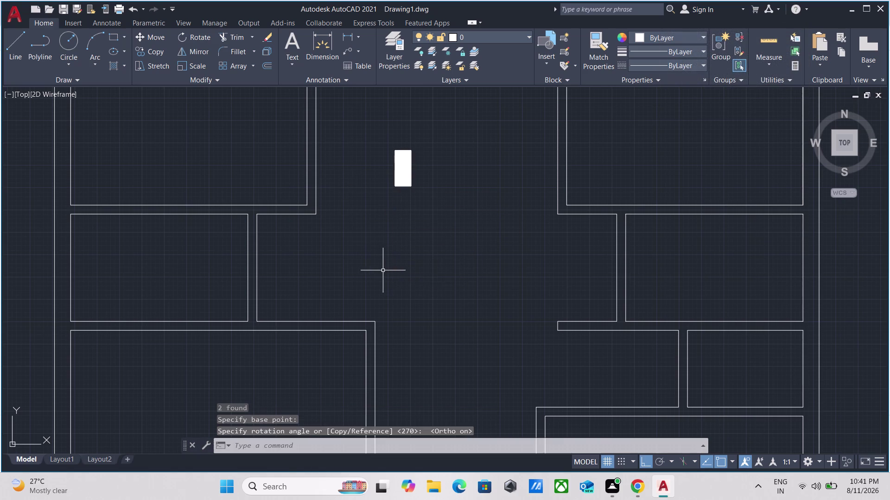
Select the upright block and pan out to the plan's upper part.
drag(423, 217, 421, 210)
click(352, 104)
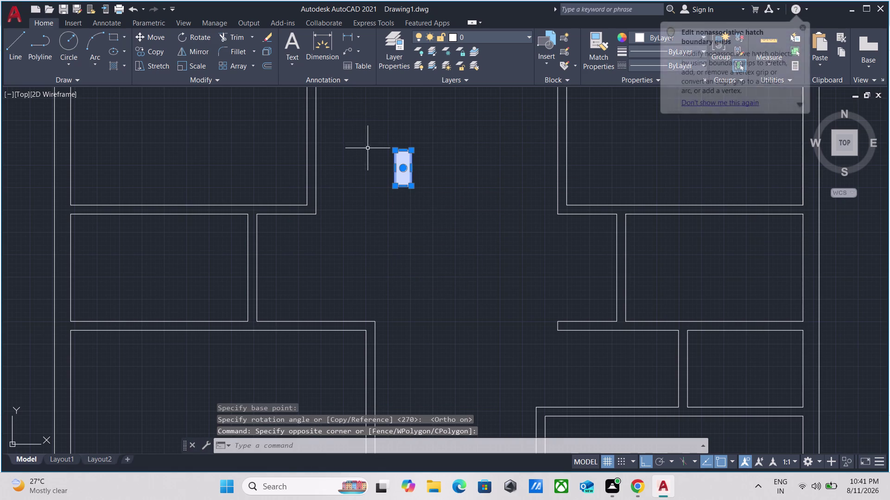
middle_drag(368, 148, 367, 209)
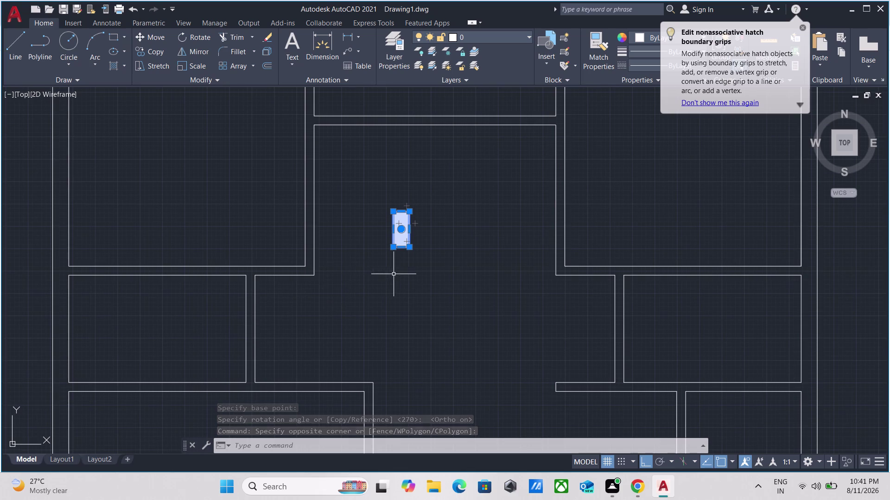
scroll(down, 3)
middle_drag(395, 274, 383, 303)
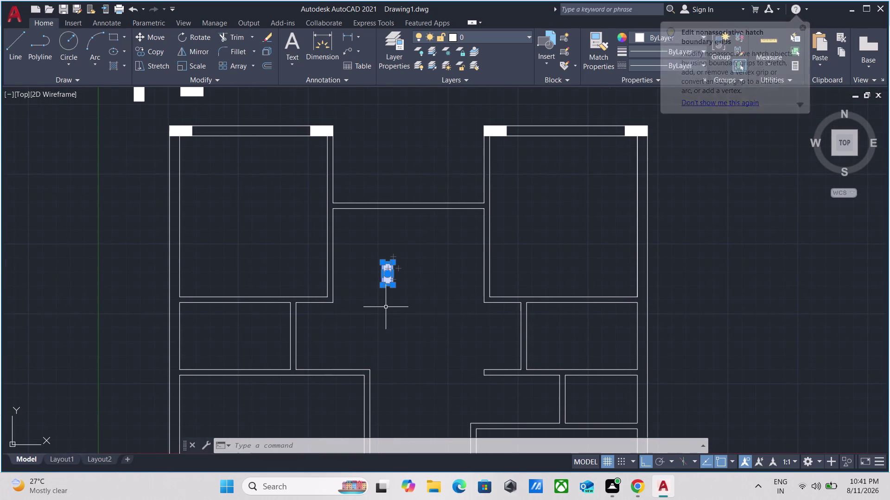
scroll(up, 3)
Start a copy of the upright block, then cancel it.
text(CO)
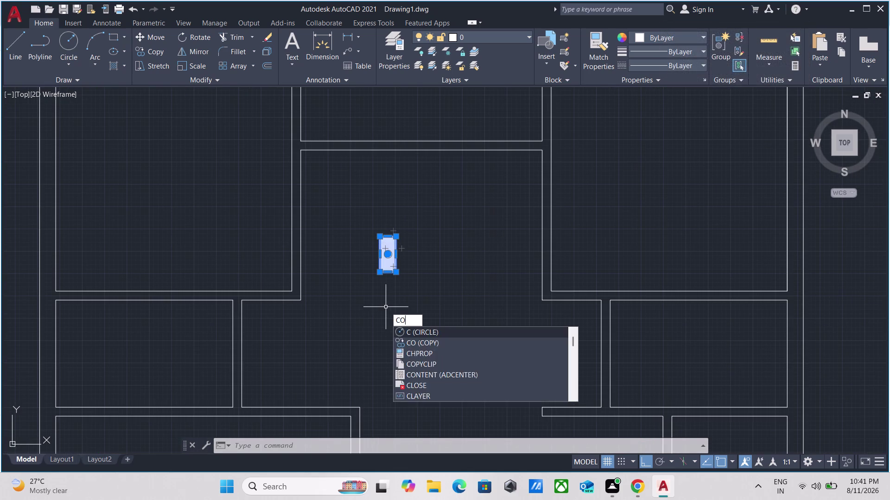
key(Return)
click(378, 276)
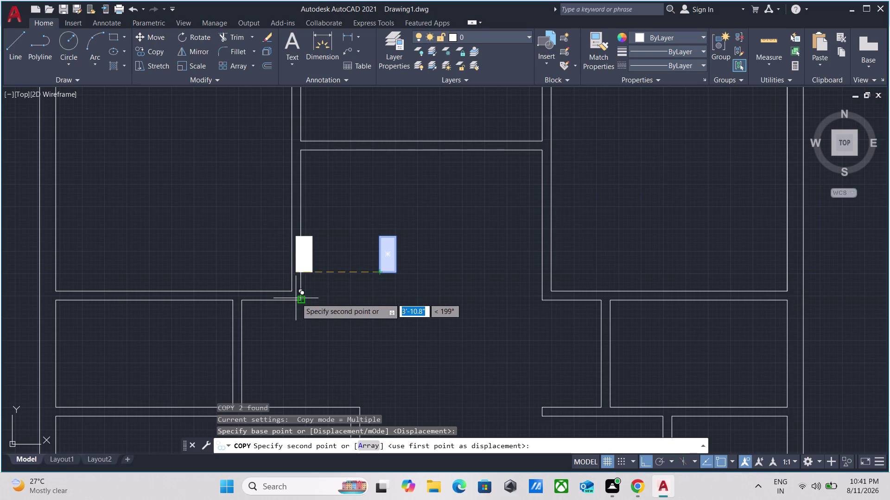
key(Escape)
Copy the white block and its fill from its lower corner to a wall corner.
scroll(up, 3)
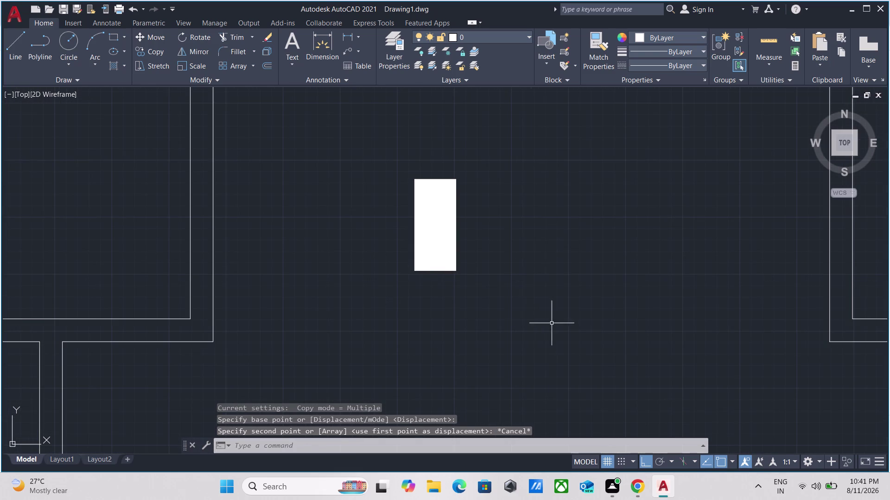
drag(519, 318, 516, 311)
click(360, 155)
text(C)
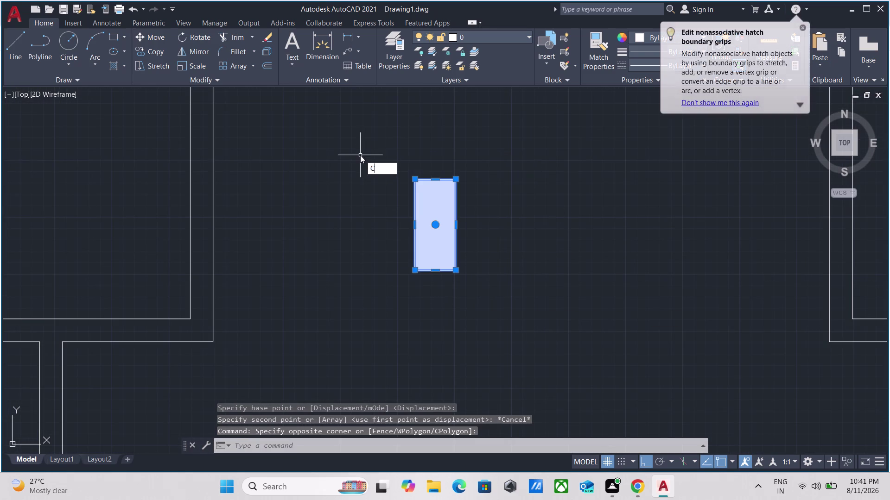
text(O)
key(Return)
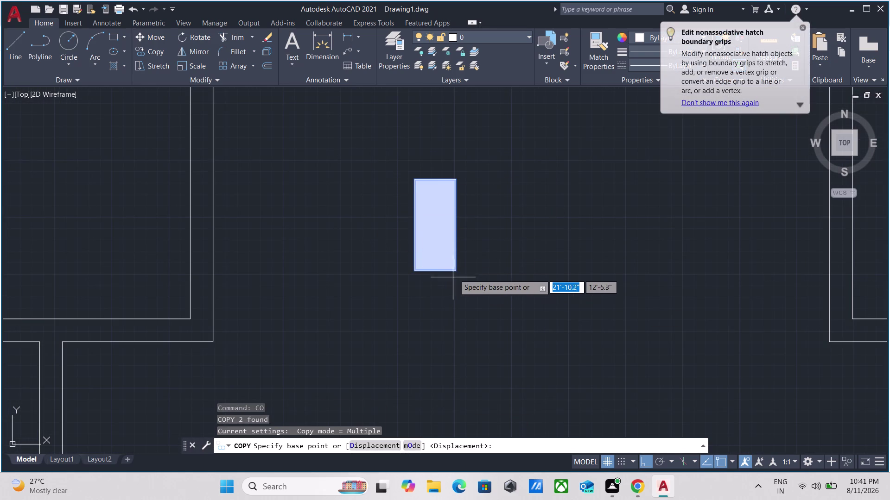
click(455, 272)
key(F8)
scroll(down, 3)
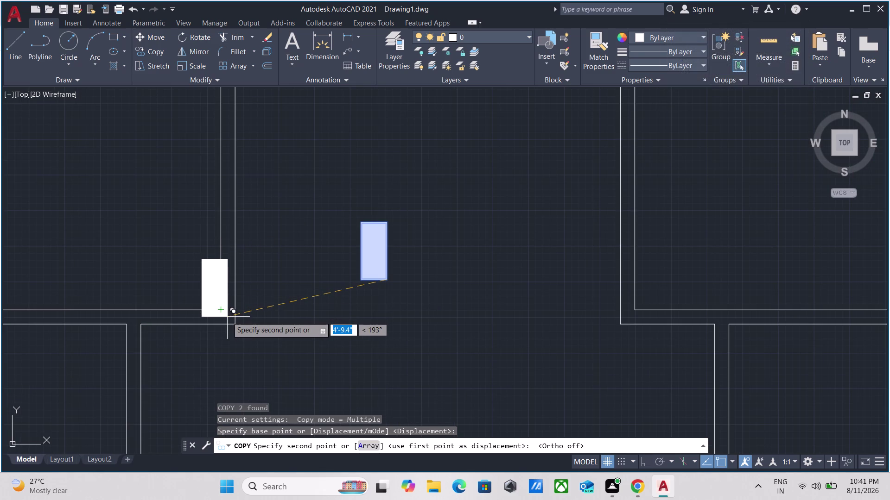
scroll(up, 3)
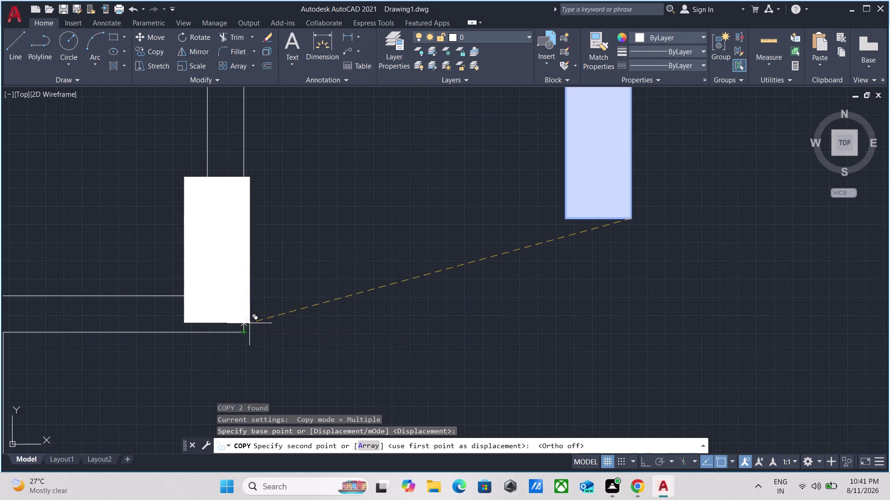
click(243, 332)
Drop another copy left of an upper wall junction, then select that copy.
scroll(down, 3)
middle_drag(286, 269, 278, 289)
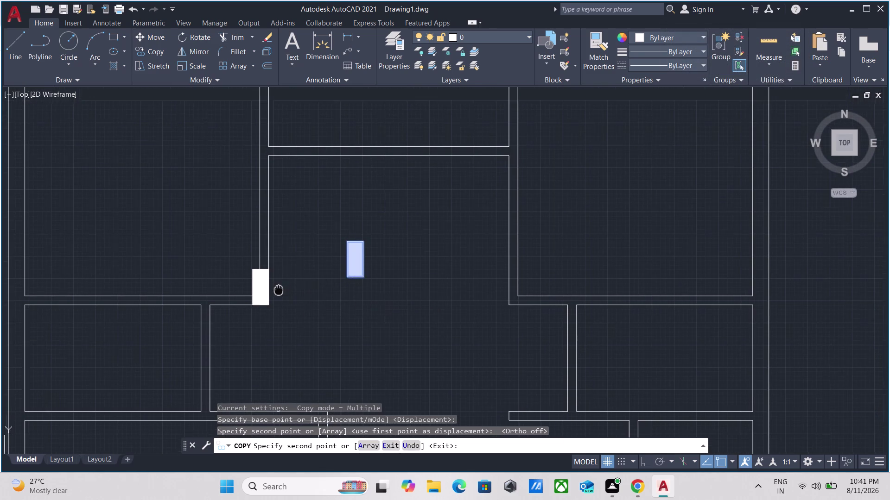
middle_drag(279, 289, 279, 289)
scroll(down, 3)
scroll(down, 3)
middle_drag(386, 235, 380, 189)
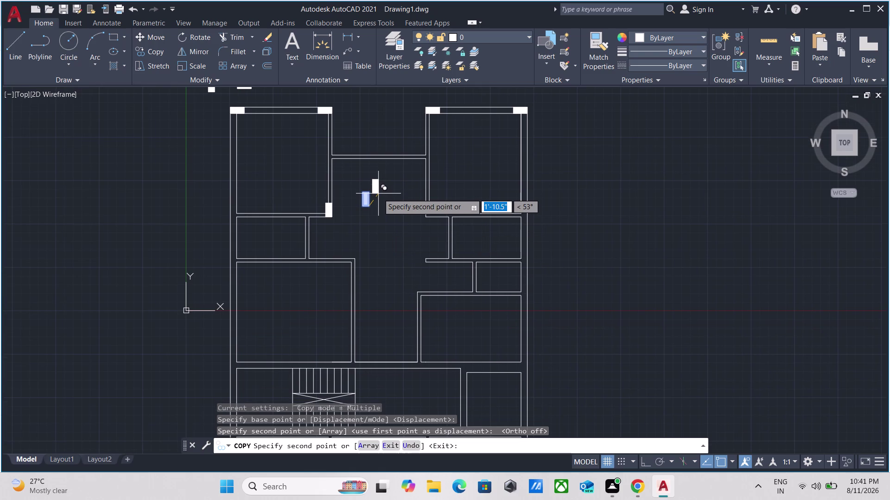
scroll(up, 3)
scroll(down, 3)
middle_drag(274, 230, 268, 237)
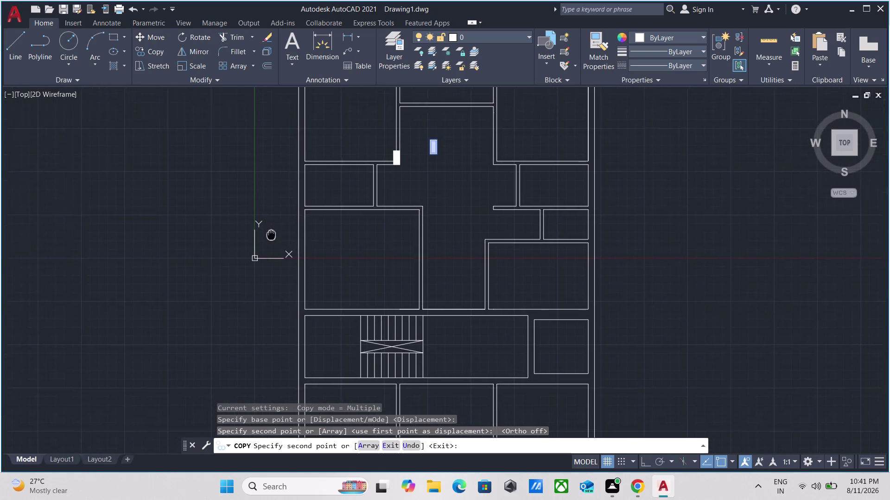
middle_drag(268, 237, 246, 283)
scroll(up, 3)
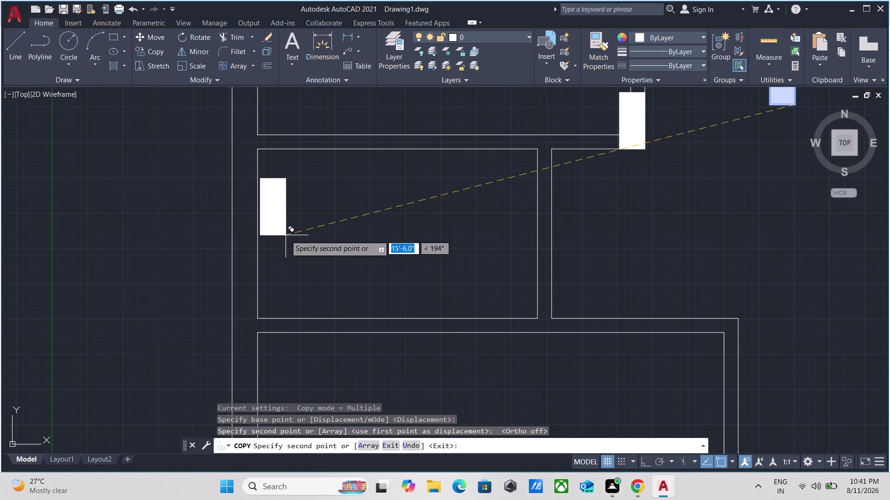
middle_drag(201, 190, 209, 250)
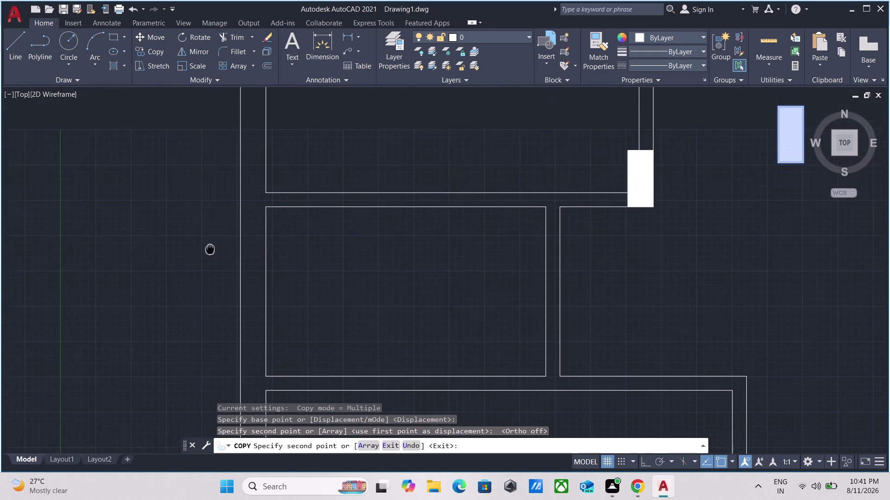
middle_drag(210, 249, 211, 250)
click(194, 241)
key(Escape)
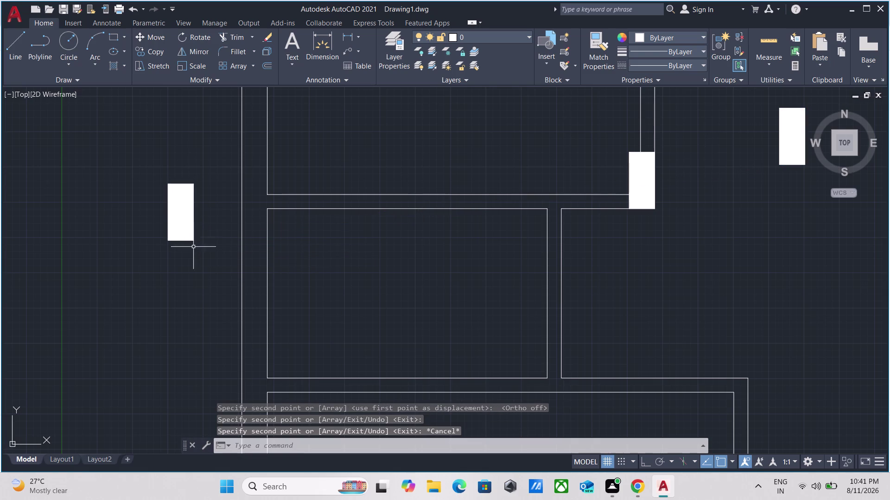
drag(201, 259, 191, 250)
Rotate the copy 90° about its lower edge so it lies horizontal.
click(108, 152)
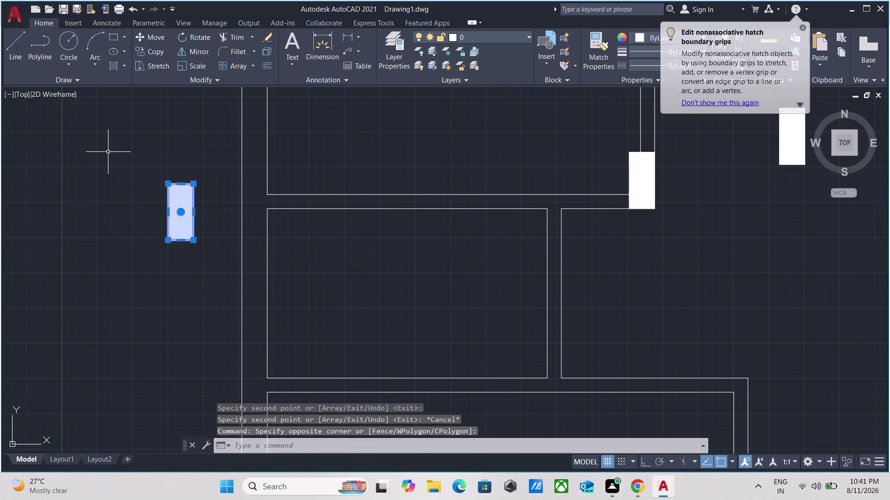
text(RO)
key(Return)
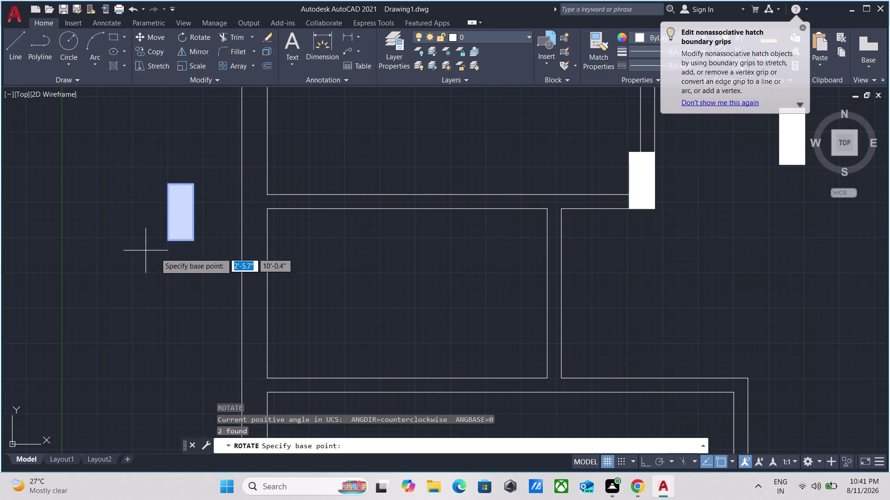
click(180, 239)
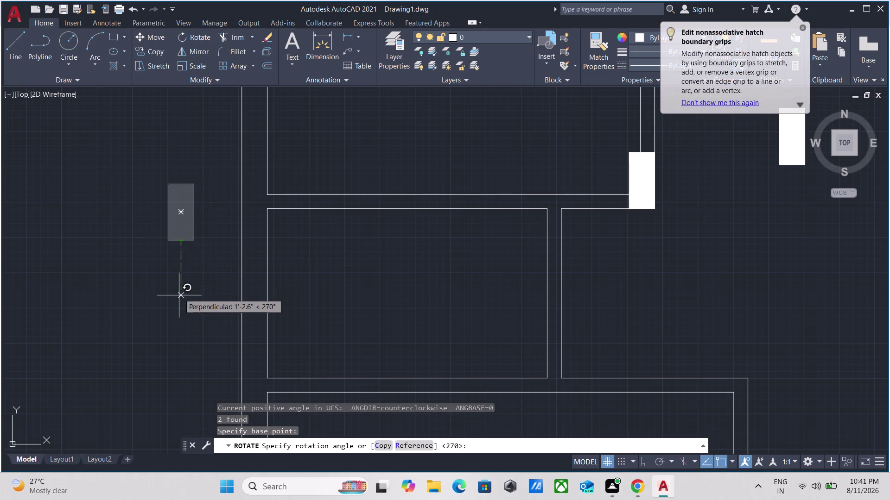
key(F8)
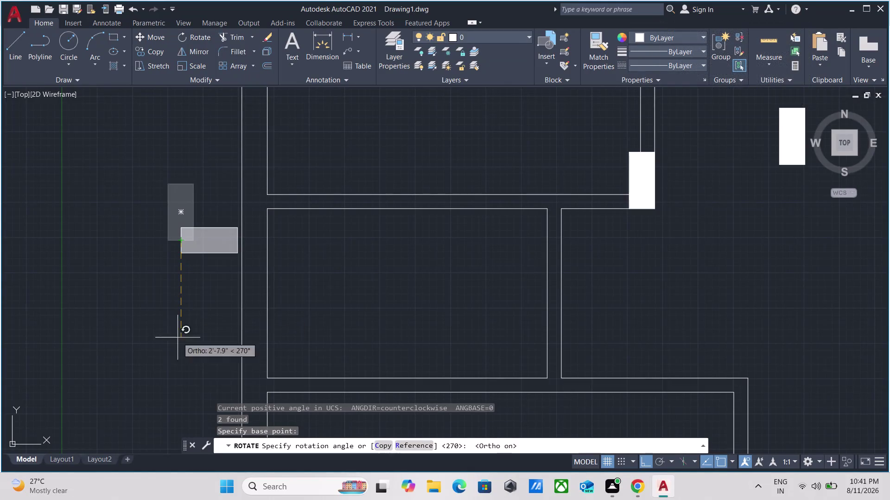
click(181, 296)
Move the rotated block and its fill onto the horizontal wall's end.
drag(202, 280, 197, 272)
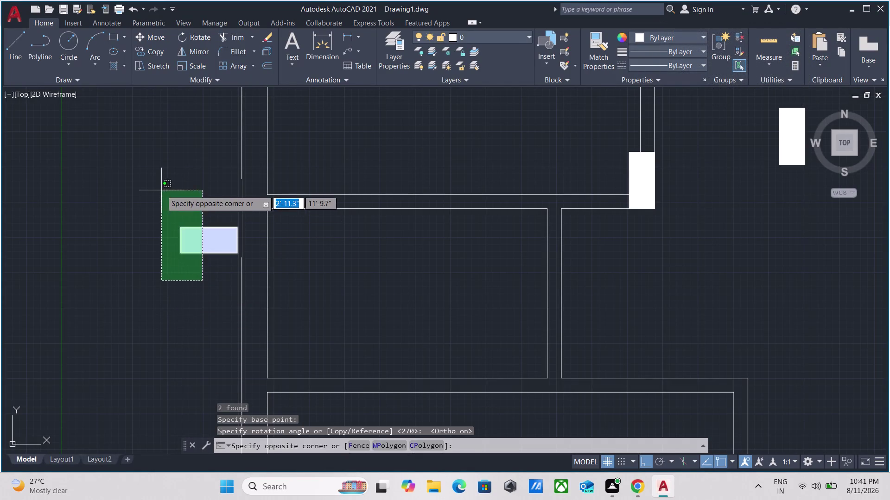
click(161, 191)
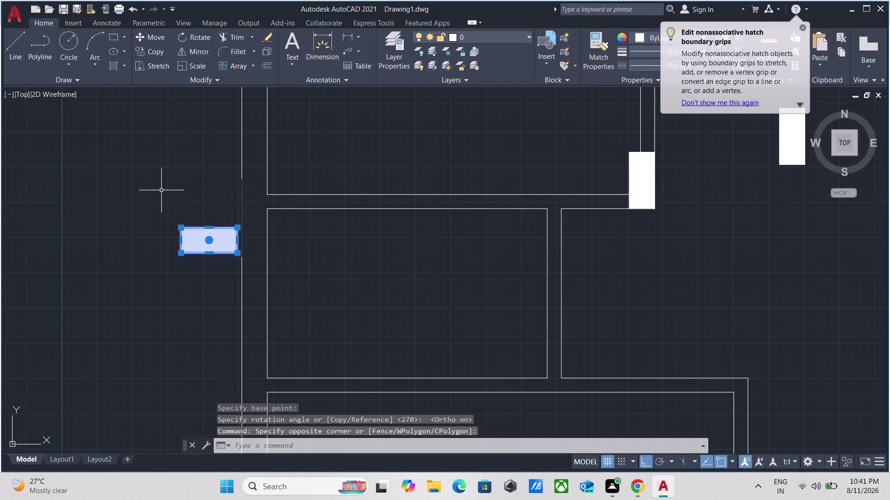
scroll(up, 3)
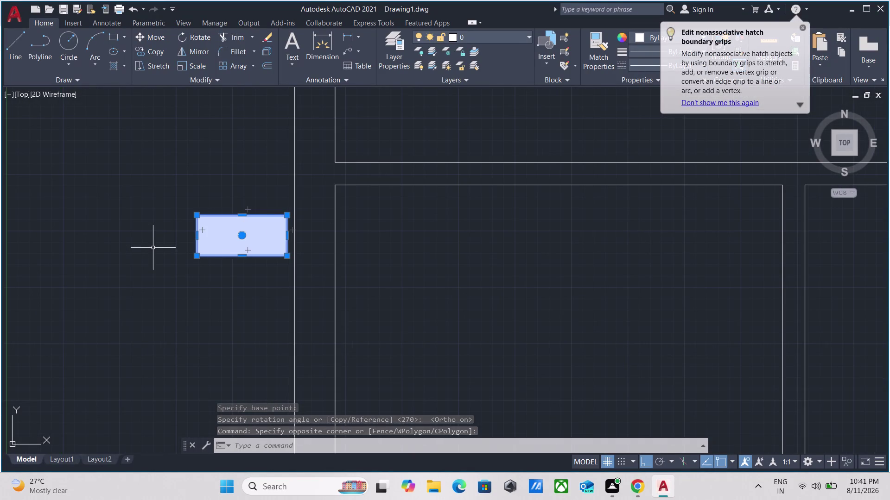
key(m)
key(Return)
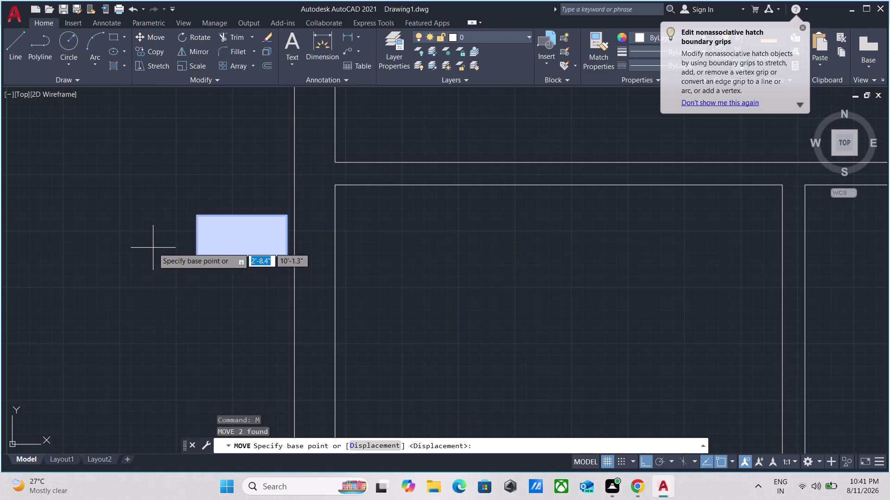
click(199, 236)
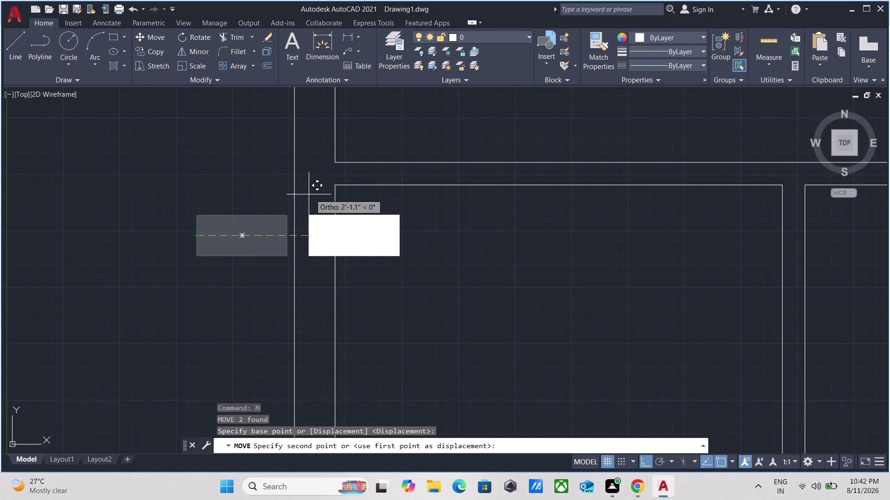
key(F8)
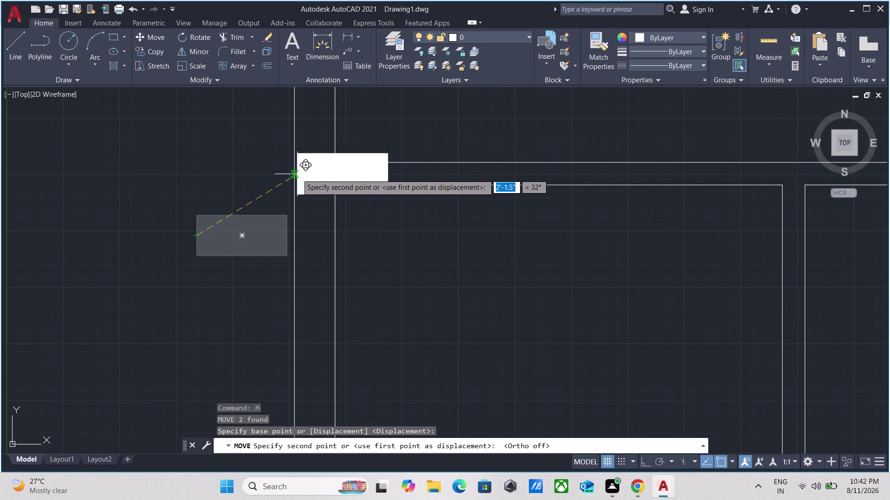
click(294, 178)
Pan and zoom to check the placed block and reach the next wall junction.
scroll(down, 3)
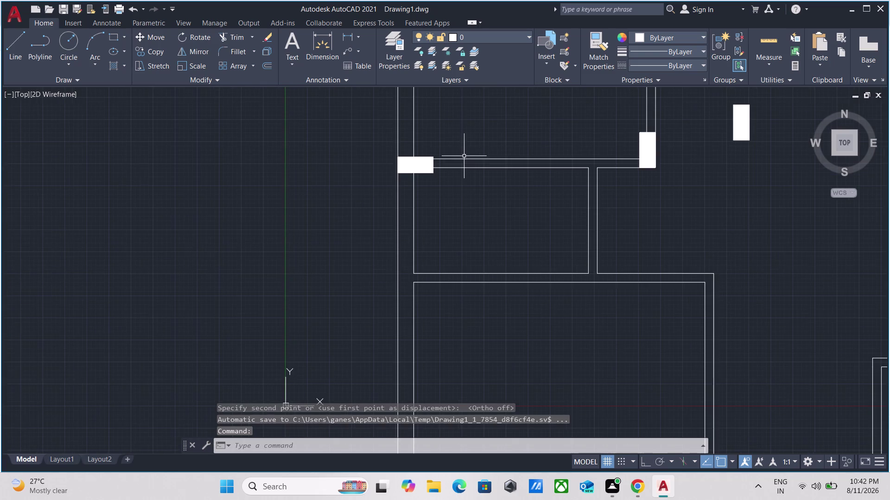
middle_drag(445, 160, 317, 209)
scroll(up, 3)
scroll(down, 3)
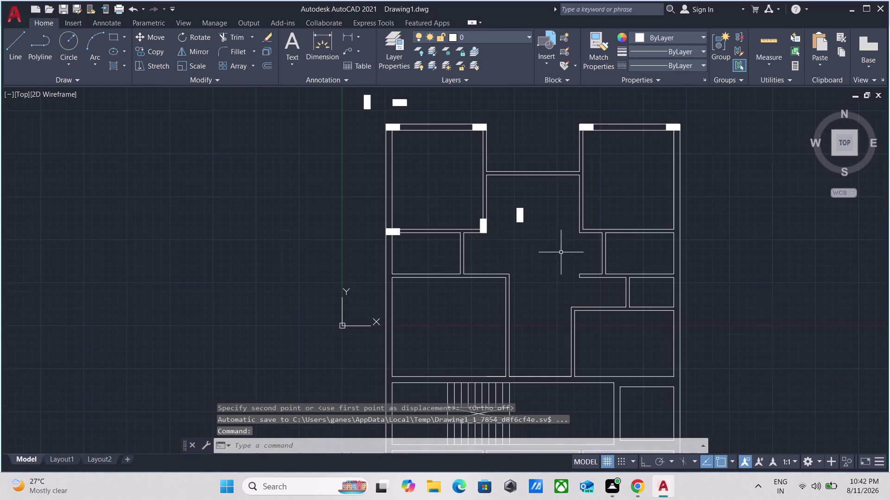
scroll(up, 3)
scroll(down, 3)
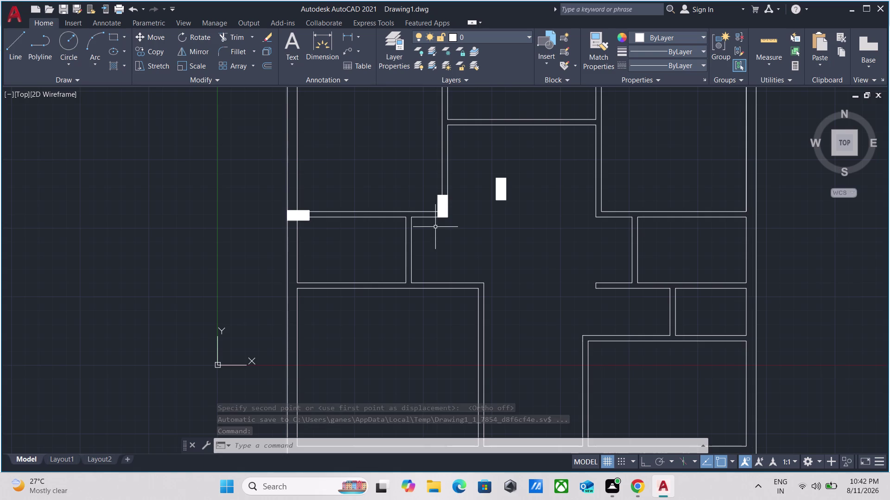
scroll(up, 3)
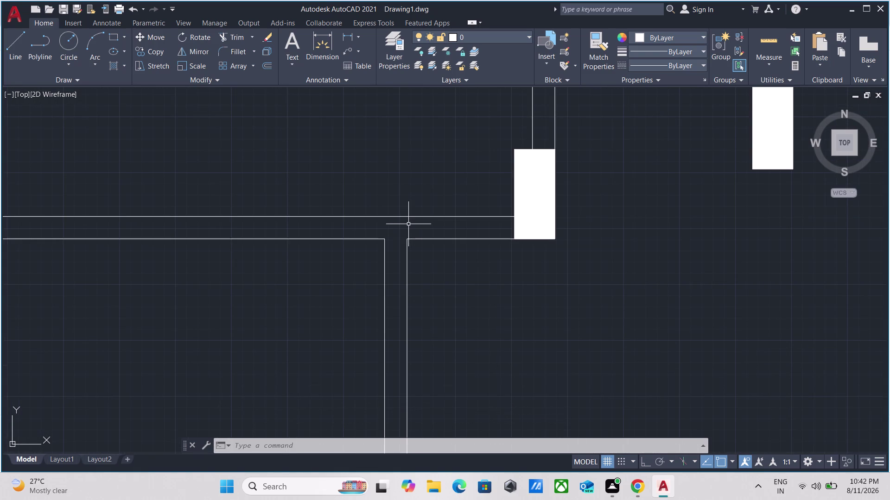
scroll(up, 3)
scroll(down, 3)
middle_drag(434, 273, 433, 288)
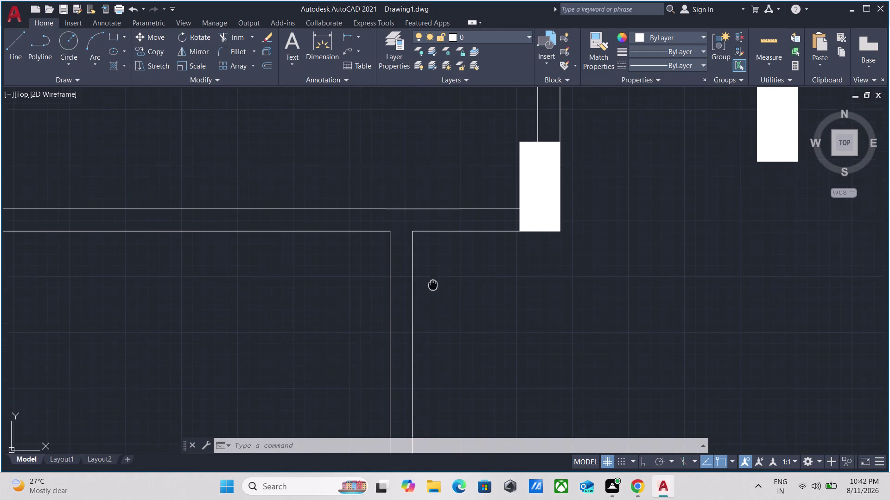
middle_drag(433, 288, 433, 293)
Try extending the vertical wall line up to the wall above, then cancel.
text(EX)
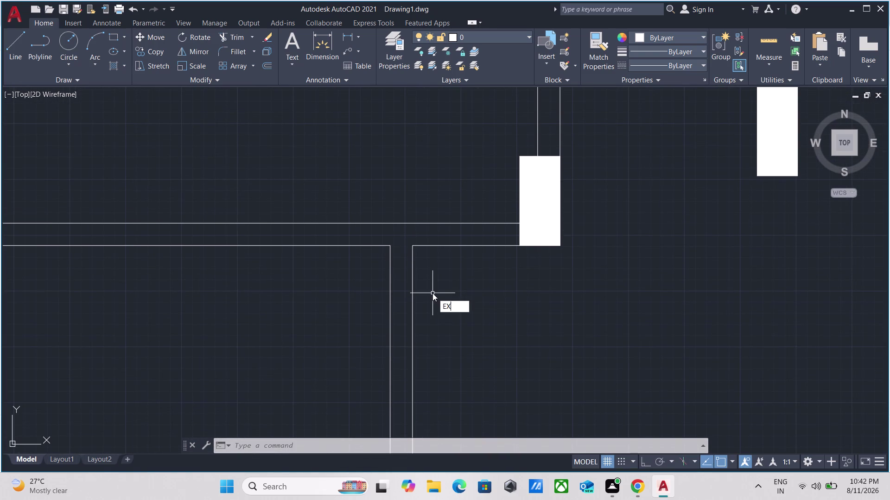
key(Return)
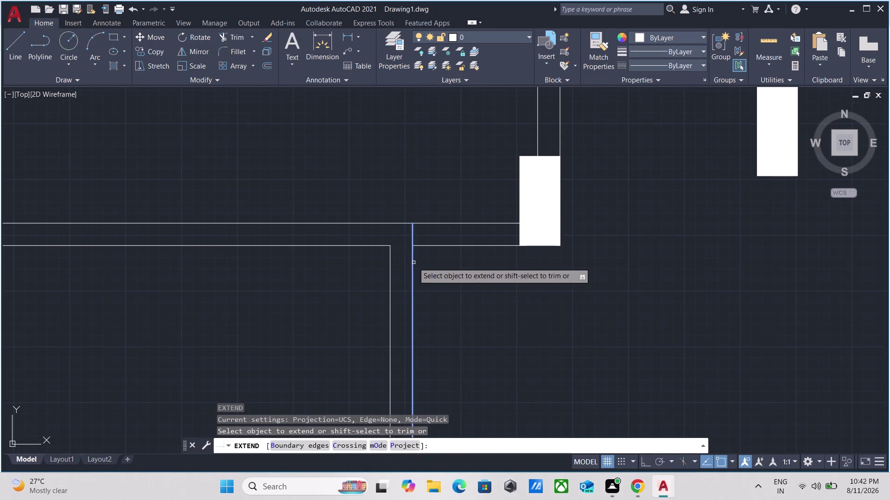
click(413, 262)
scroll(down, 3)
middle_drag(441, 285, 428, 138)
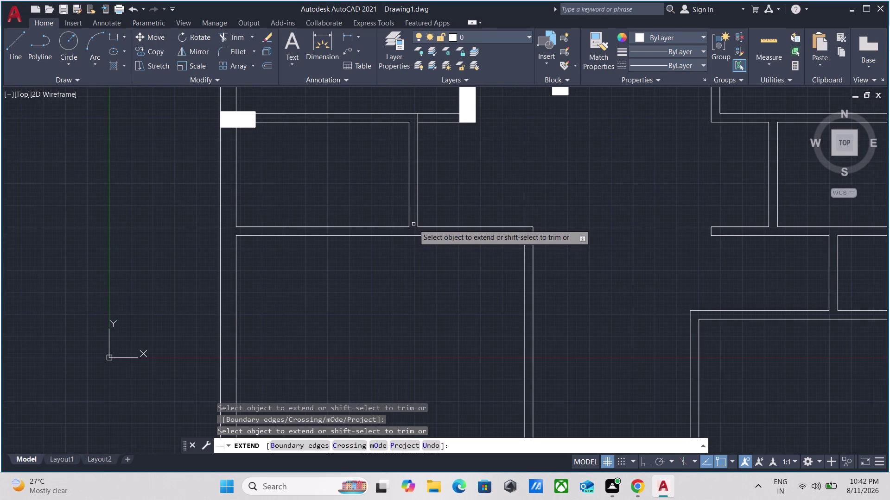
click(417, 220)
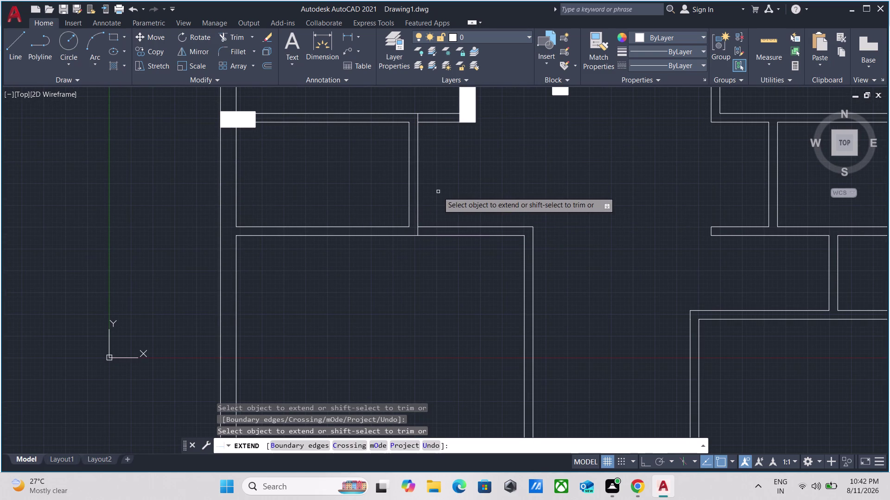
key(Escape)
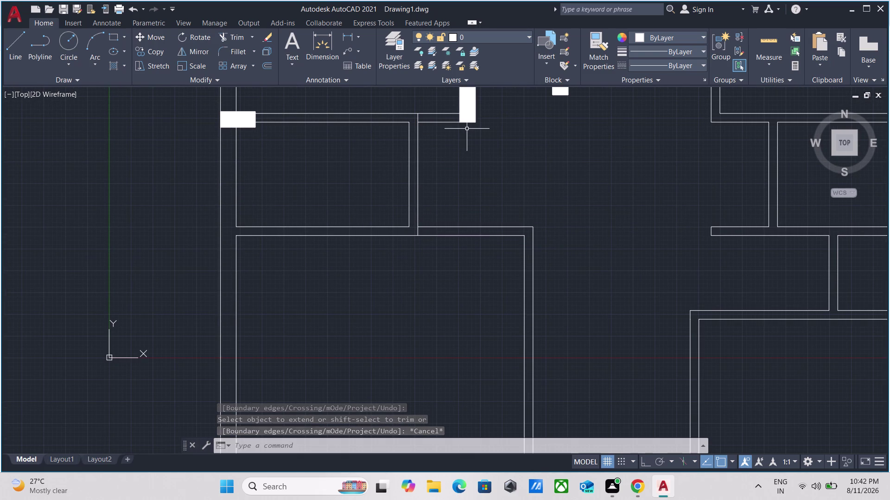
Start a fence trim across the junction's wall lines, cancel it, and pick the white block.
scroll(up, 3)
middle_drag(442, 139, 421, 245)
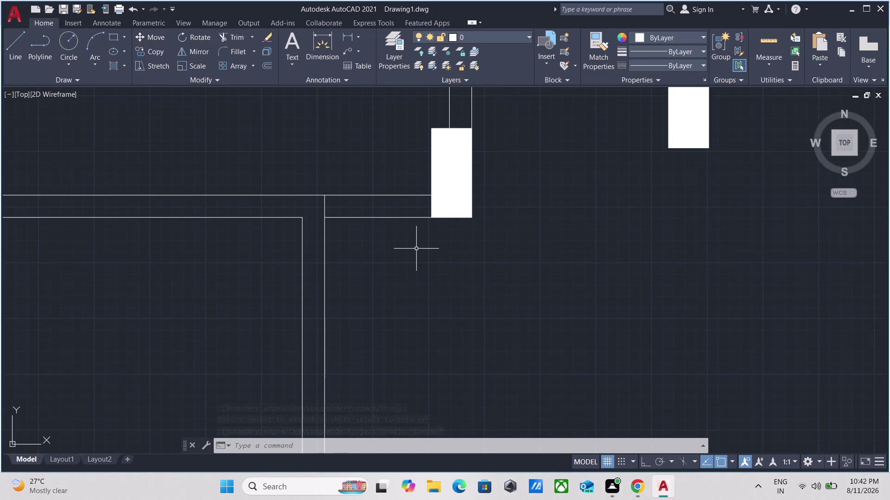
text(TR)
key(Return)
drag(412, 248, 407, 247)
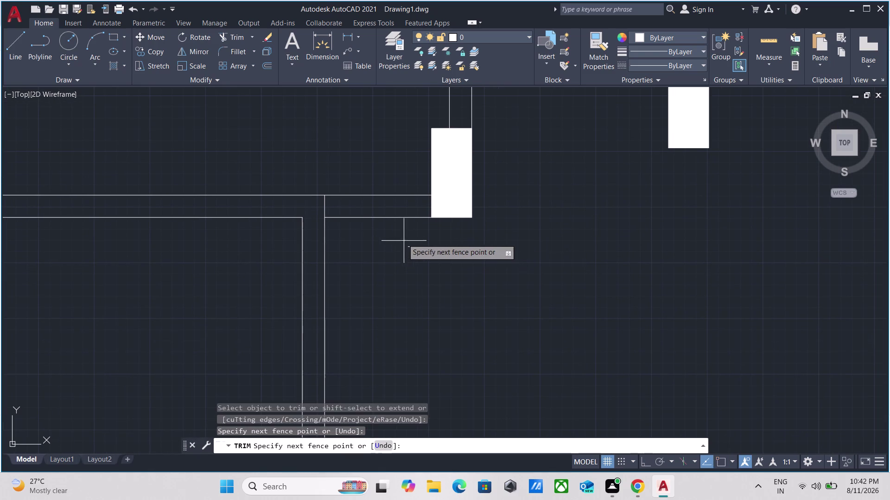
click(380, 151)
scroll(up, 3)
scroll(down, 3)
middle_drag(522, 181, 371, 242)
scroll(down, 3)
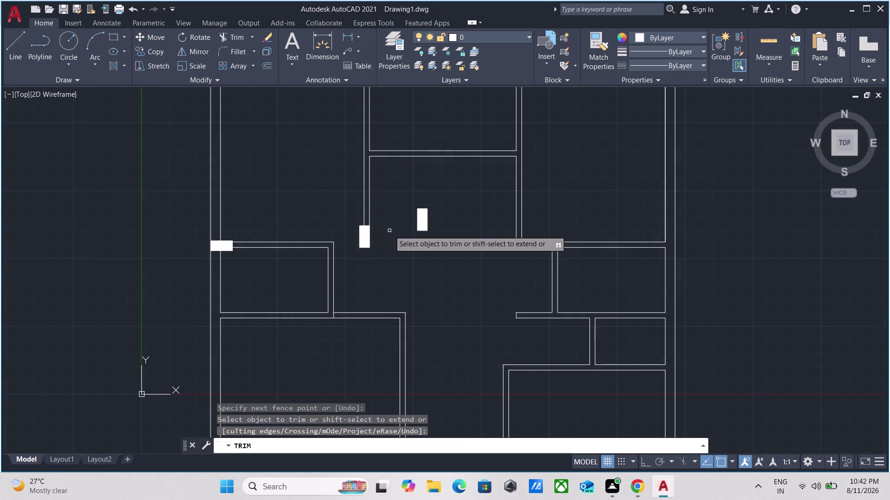
scroll(down, 3)
middle_drag(389, 230, 375, 257)
scroll(up, 3)
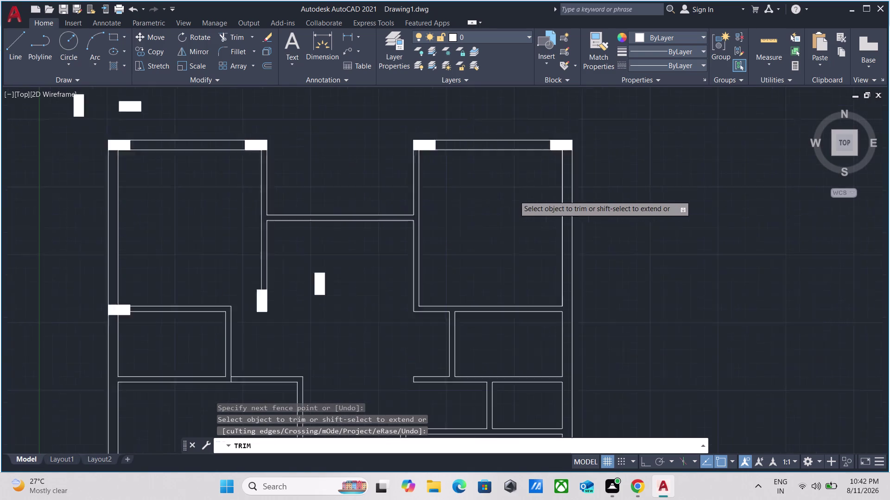
scroll(up, 3)
scroll(down, 3)
scroll(down, 3)
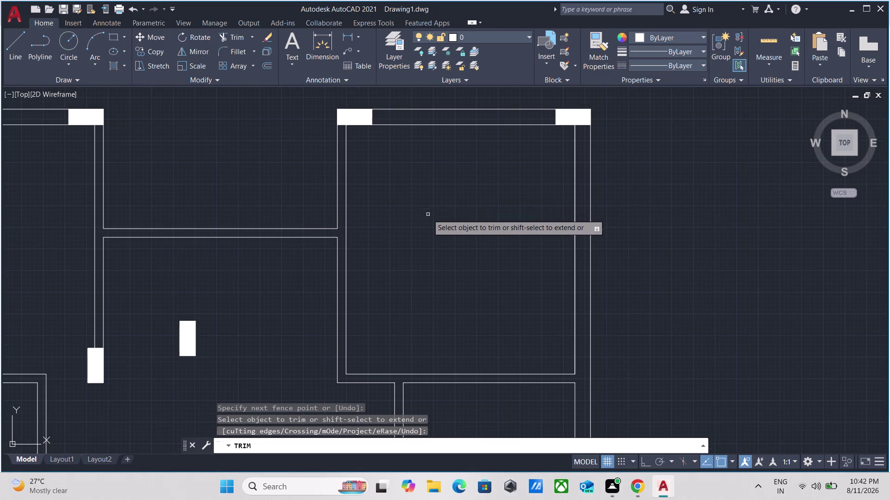
scroll(down, 3)
scroll(up, 3)
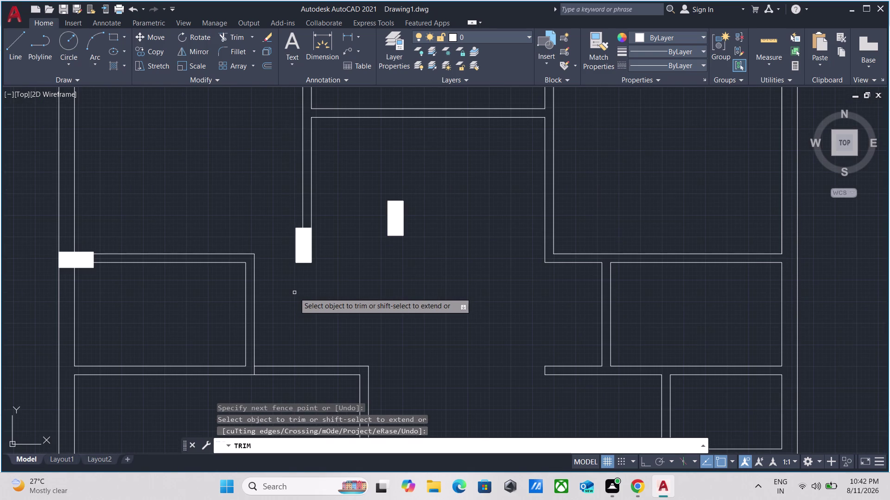
key(Escape)
click(439, 264)
click(372, 164)
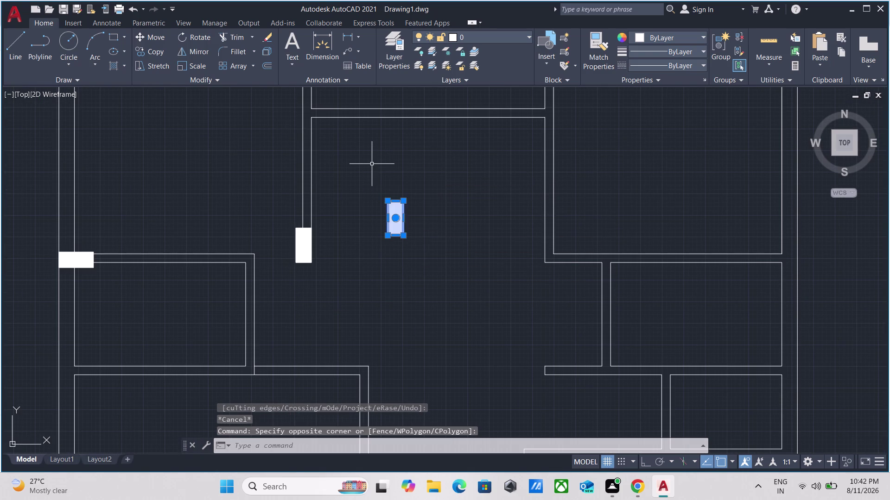
text(CO)
key(Return)
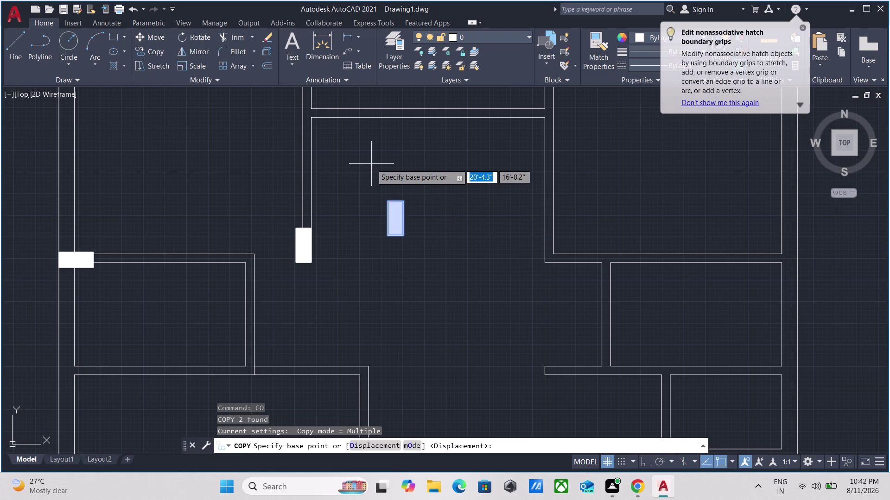
click(388, 202)
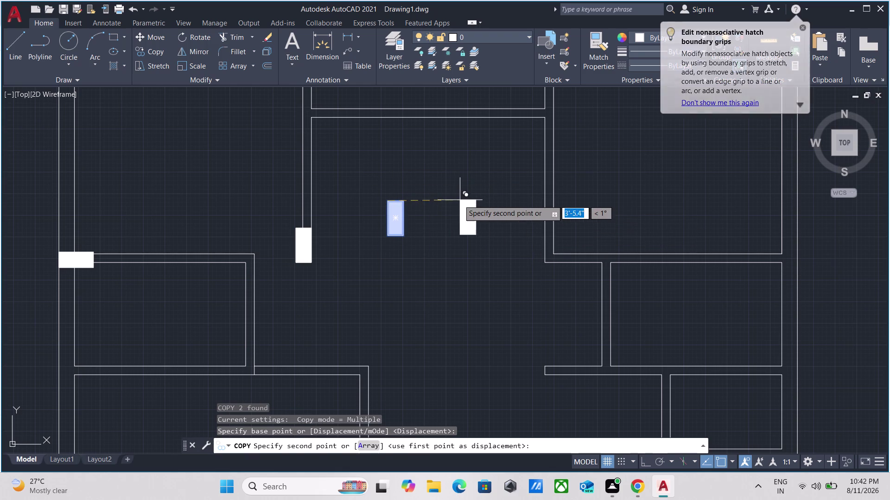
key(Escape)
scroll(up, 3)
drag(500, 308, 462, 276)
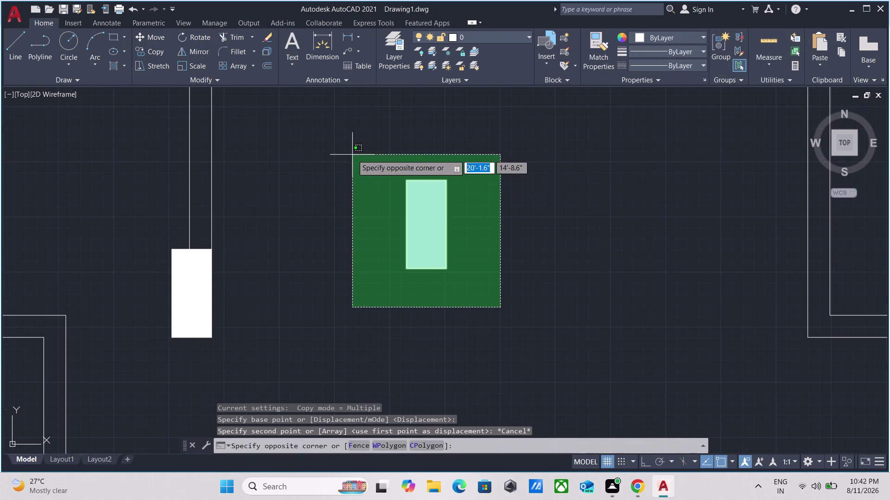
click(352, 152)
text(CO)
key(Return)
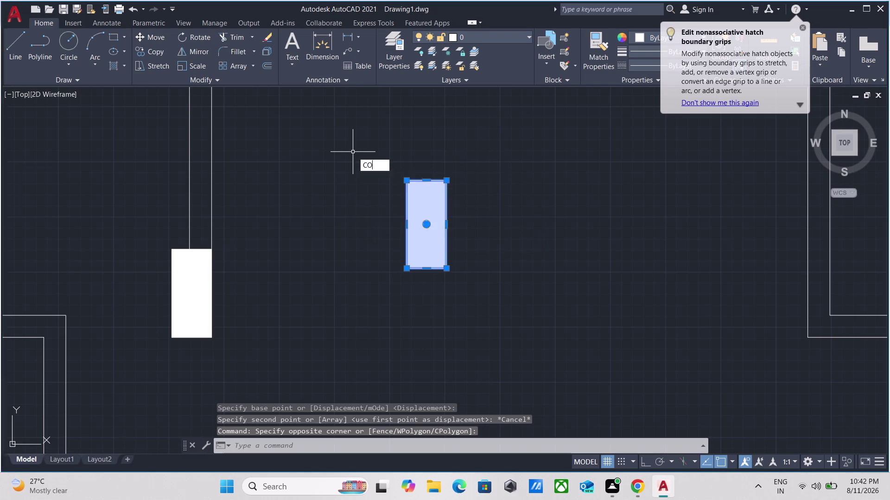
click(406, 268)
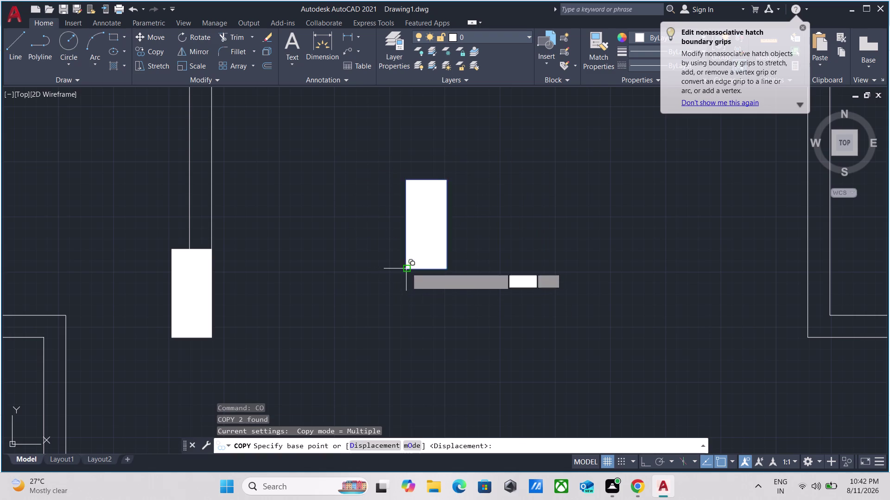
scroll(down, 3)
middle_drag(673, 306, 514, 204)
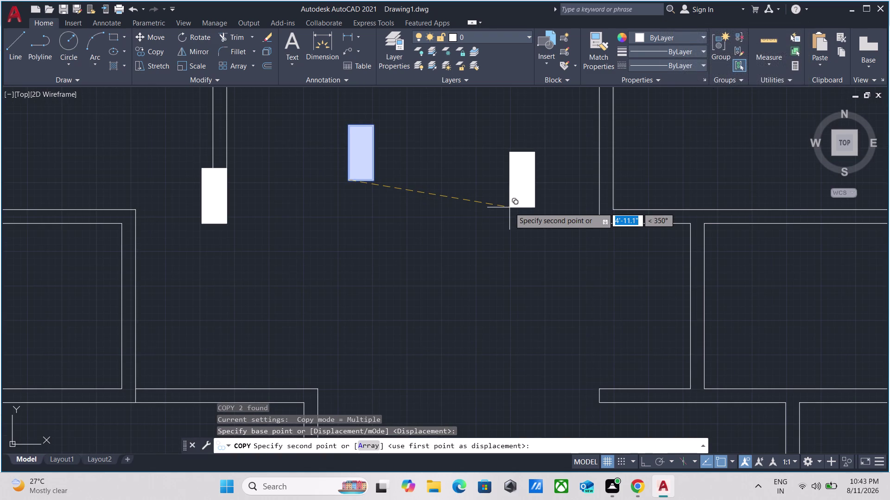
key(Escape)
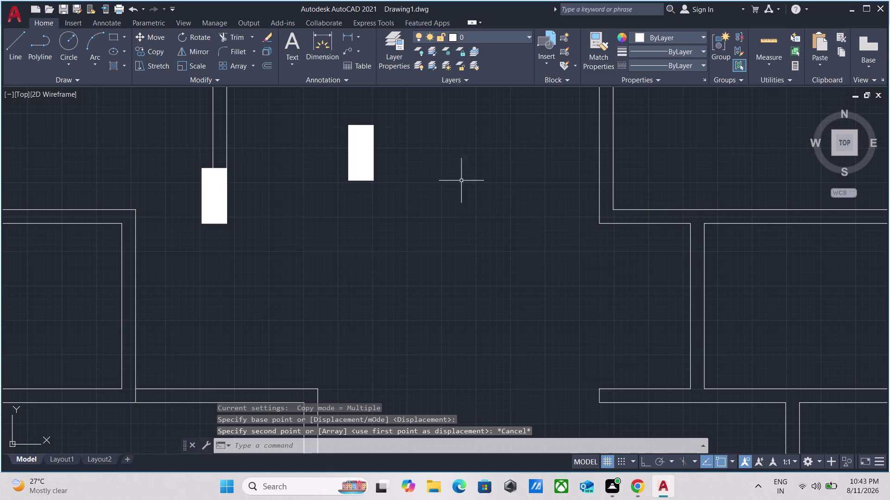
text(EX)
key(Return)
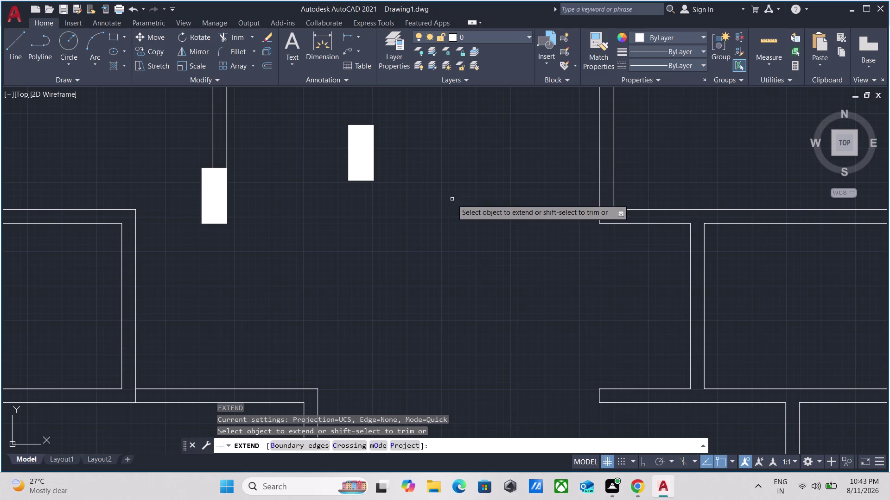
click(614, 196)
key(Escape)
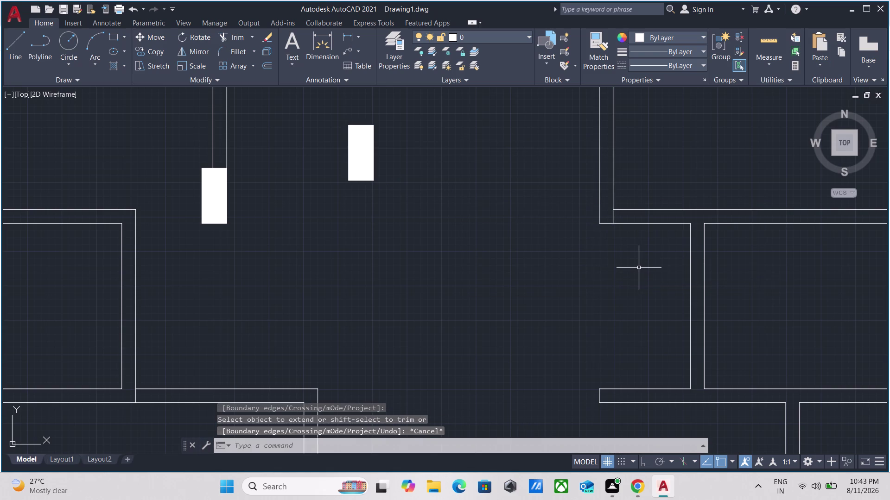
scroll(down, 3)
middle_drag(639, 267, 560, 280)
scroll(down, 3)
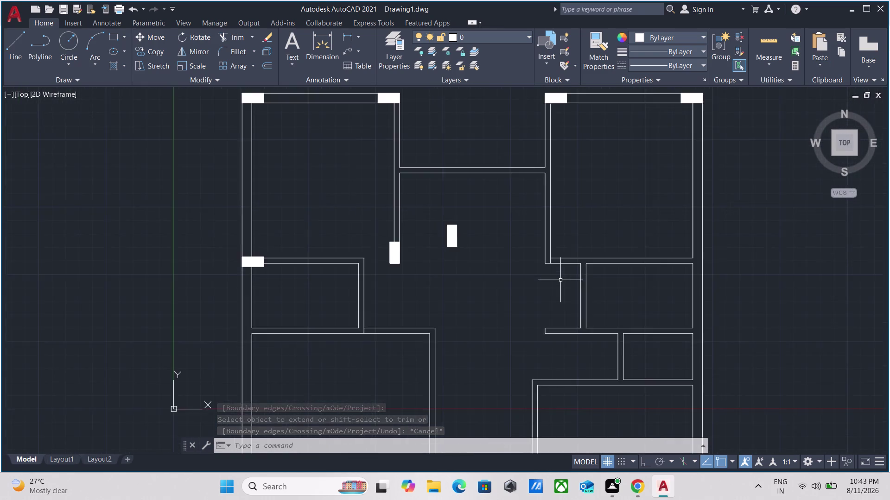
scroll(up, 3)
scroll(down, 3)
scroll(up, 3)
scroll(down, 3)
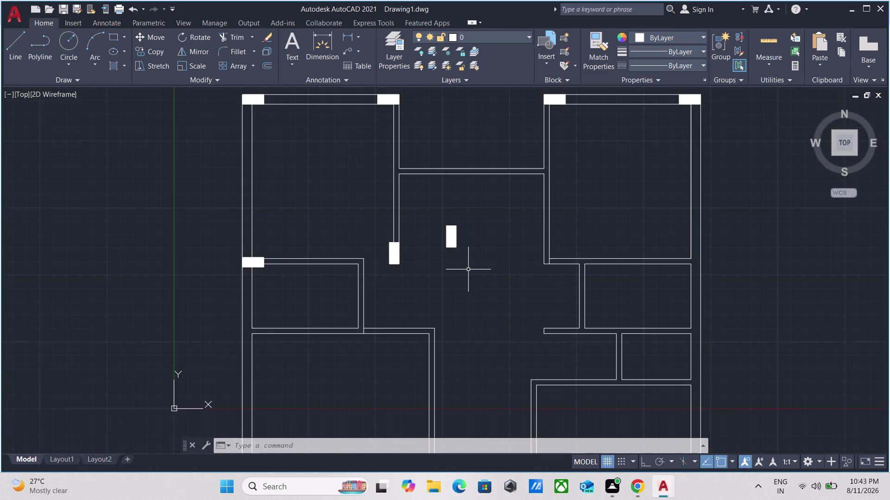
scroll(down, 3)
scroll(up, 3)
scroll(up, 3)
scroll(down, 3)
middle_drag(545, 274, 503, 266)
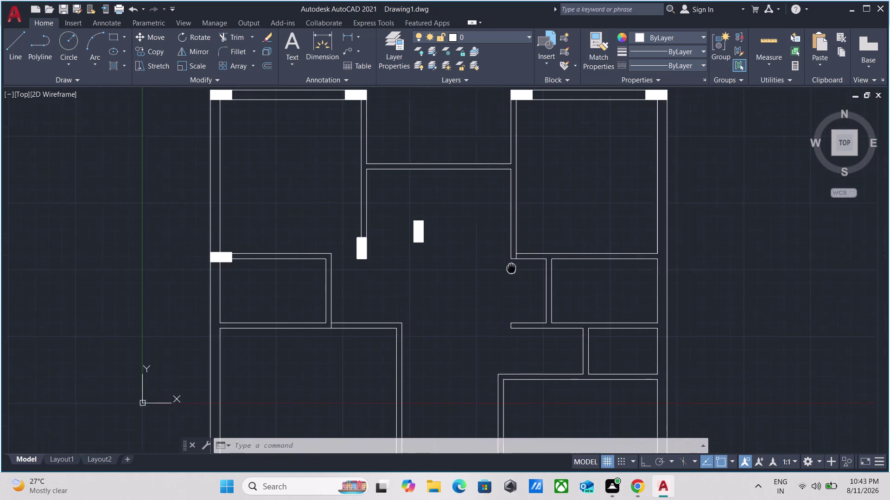
middle_drag(504, 267, 497, 267)
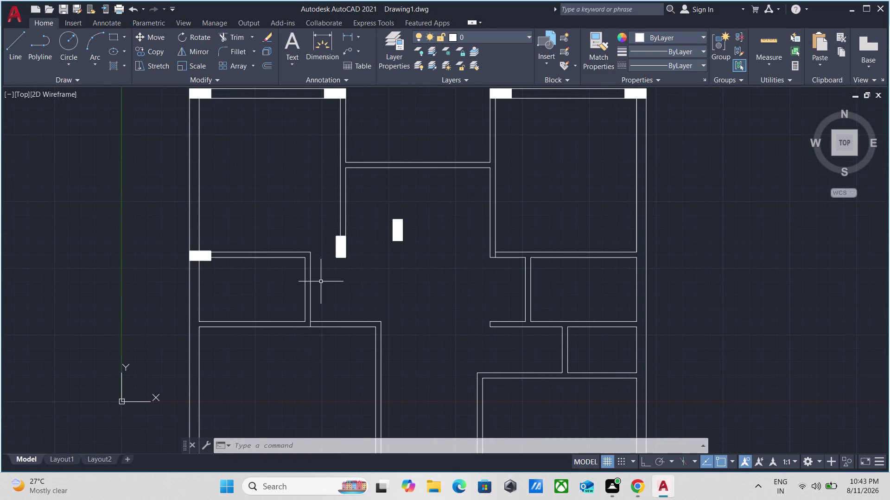
scroll(up, 3)
scroll(up, 3)
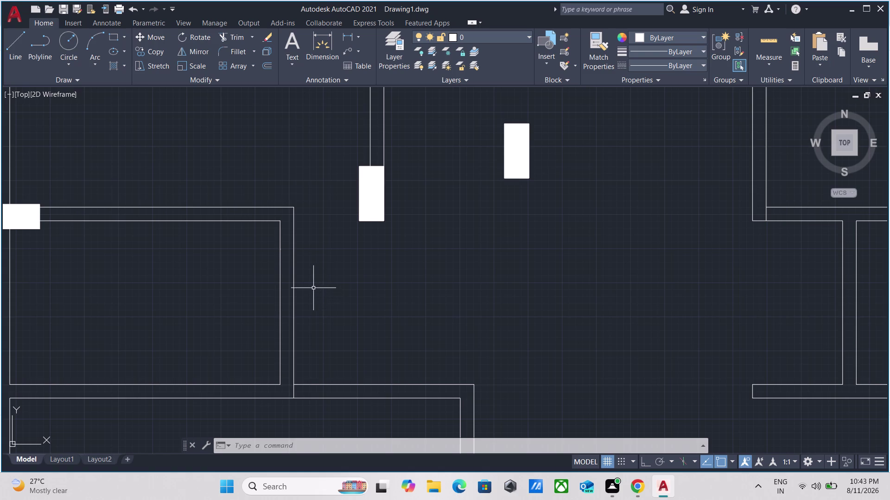
scroll(up, 3)
scroll(down, 3)
scroll(up, 3)
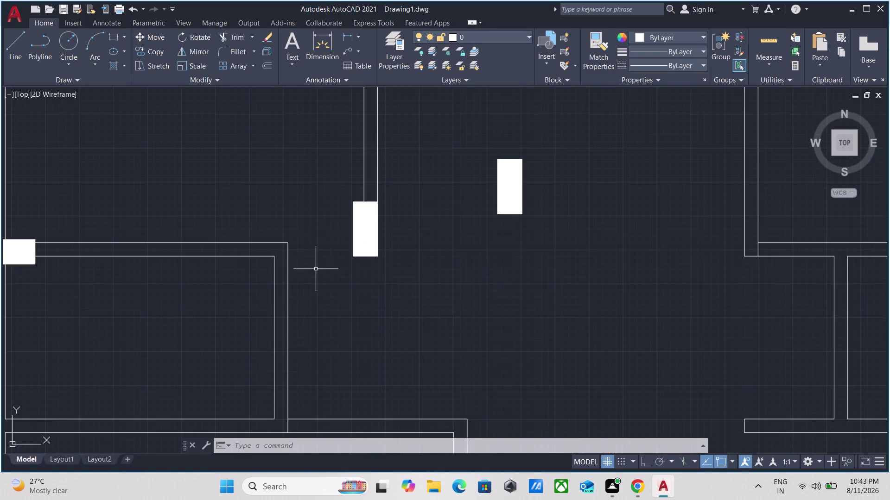
scroll(down, 3)
middle_drag(315, 268, 326, 284)
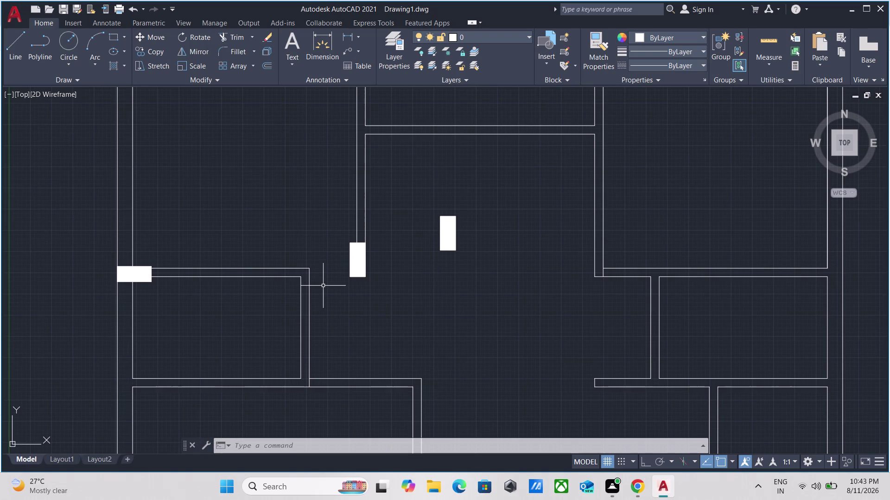
scroll(up, 3)
scroll(down, 3)
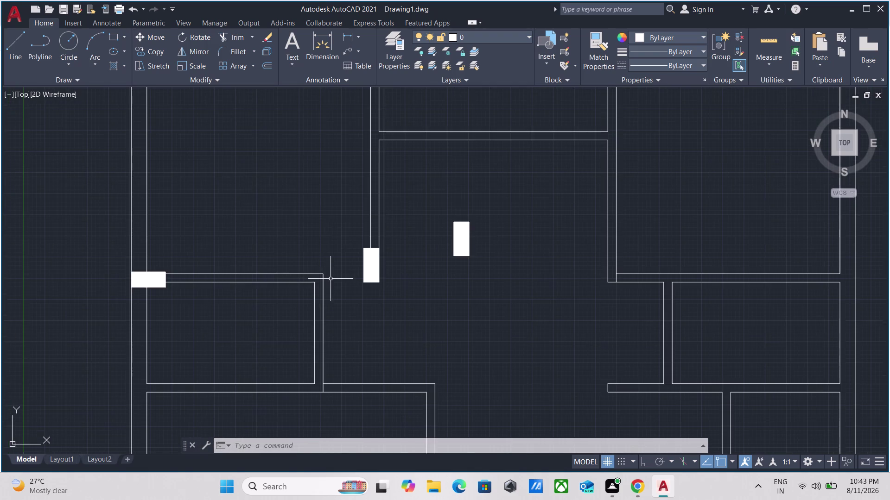
scroll(up, 3)
Extend the upper and lower wall lines toward the block, then cancel.
text(EX)
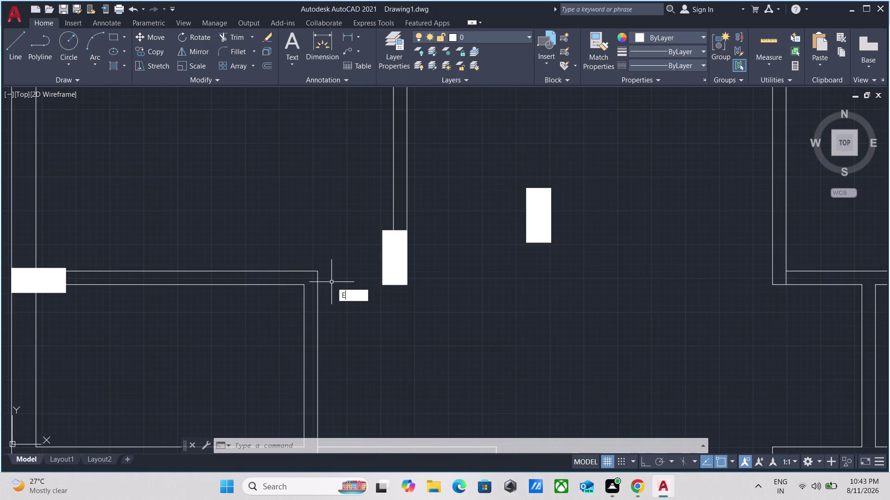
key(Return)
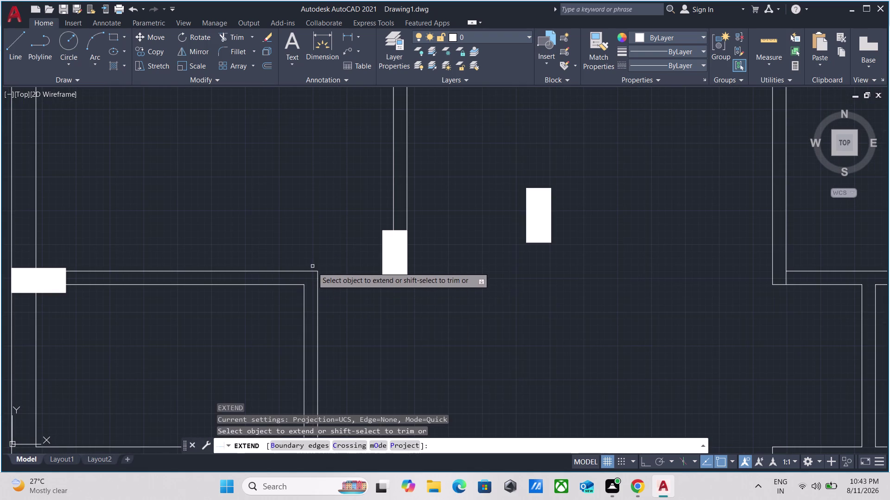
click(308, 270)
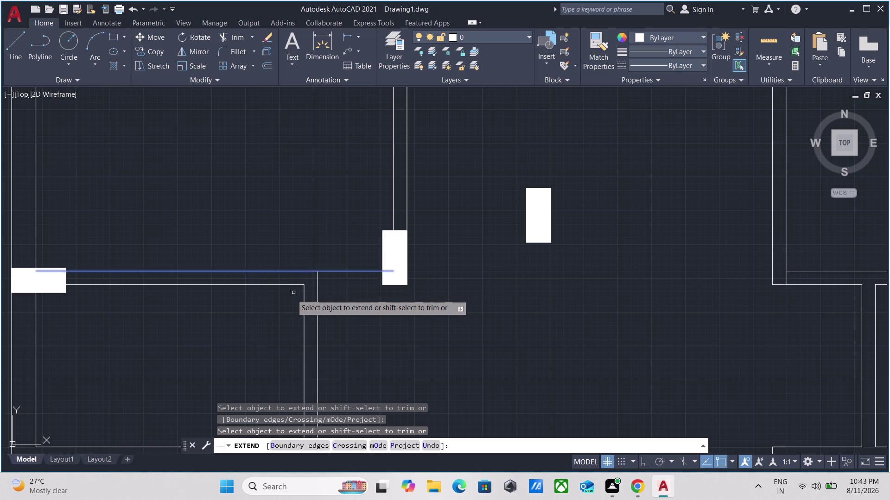
click(289, 285)
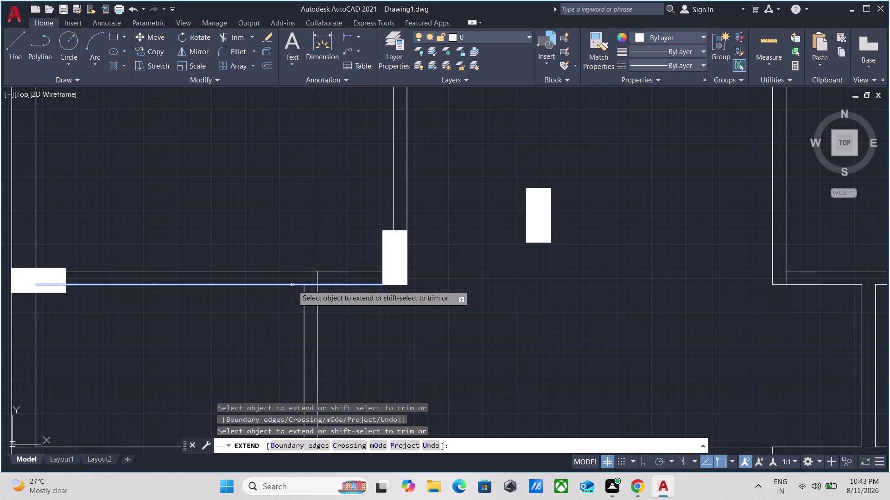
click(293, 284)
key(Escape)
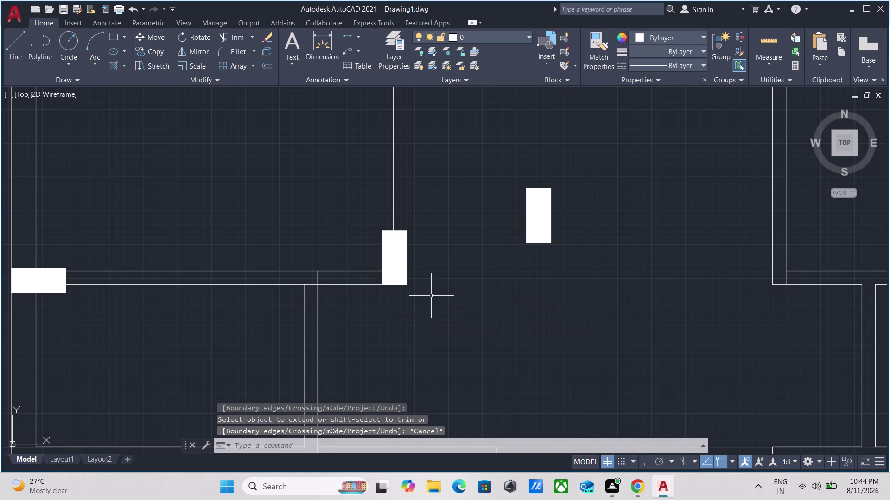
scroll(down, 3)
key(Escape)
Start a fence trim across the wall lines and cancel it unfinished.
scroll(up, 3)
text(T)
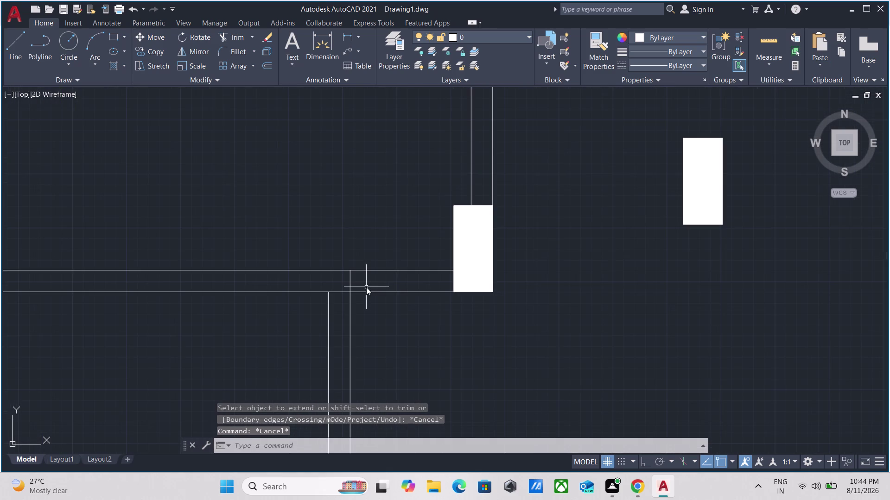
text(R)
key(Return)
click(366, 286)
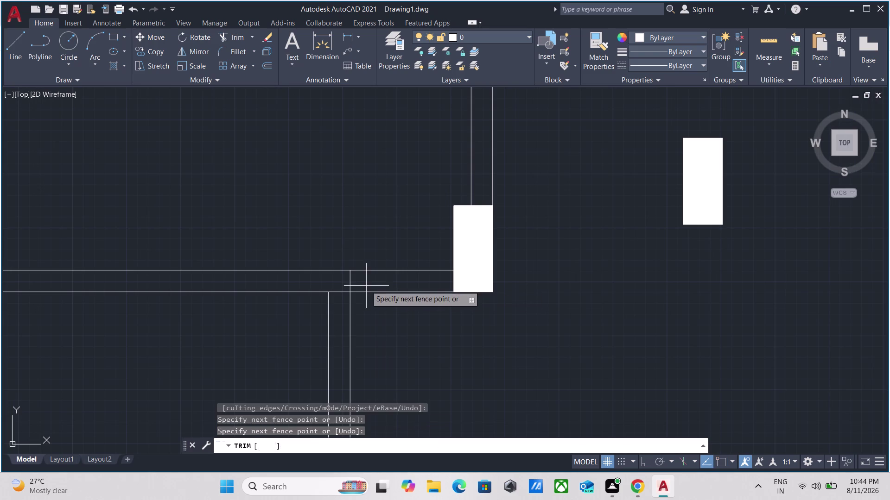
click(323, 281)
click(341, 284)
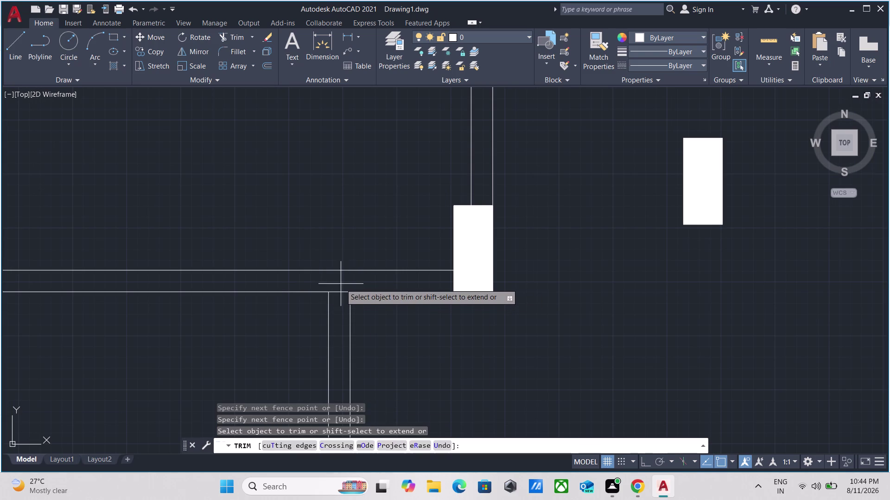
click(340, 302)
key(Escape)
Zoom to the loose vertical white block by the central hallway and select it.
scroll(down, 3)
scroll(up, 3)
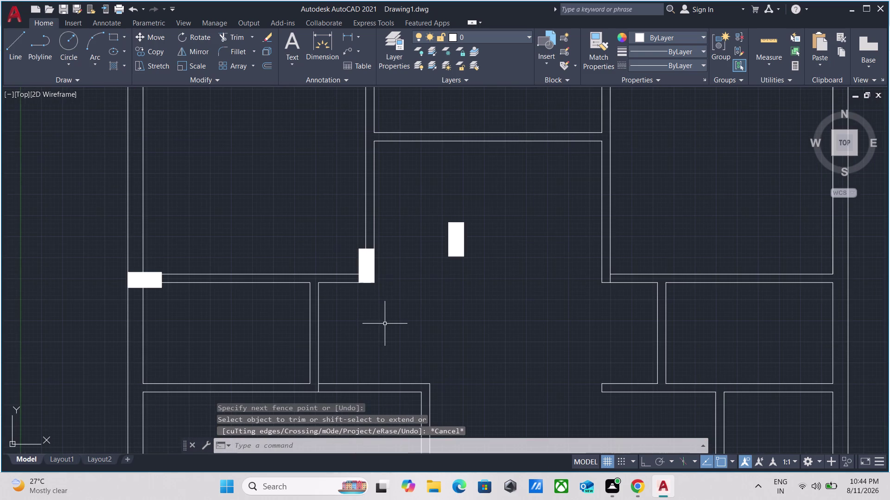
scroll(up, 3)
scroll(down, 3)
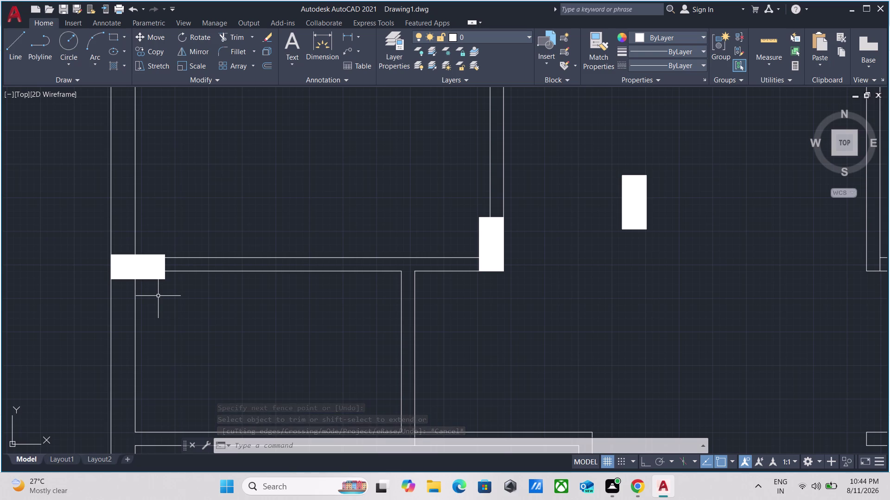
scroll(down, 3)
middle_drag(485, 260, 435, 269)
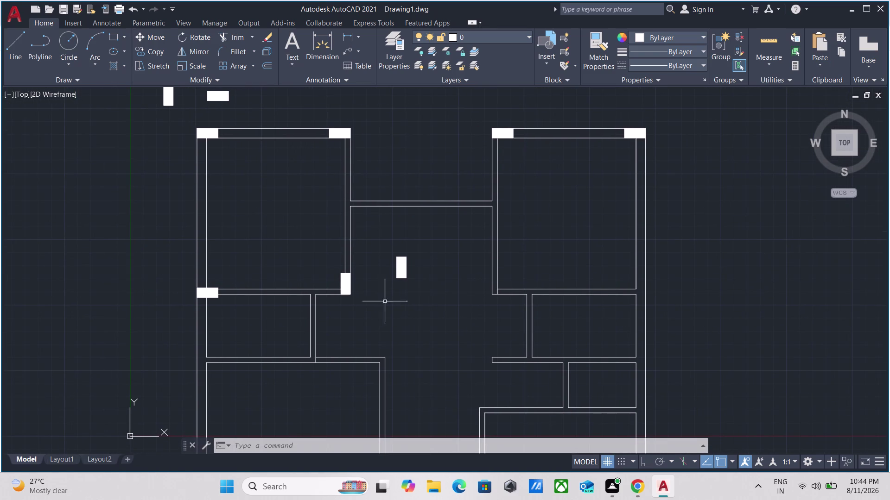
scroll(up, 3)
drag(561, 303, 554, 298)
Rotate the vertical block 90° about its lower-left corner with Ortho on.
click(445, 127)
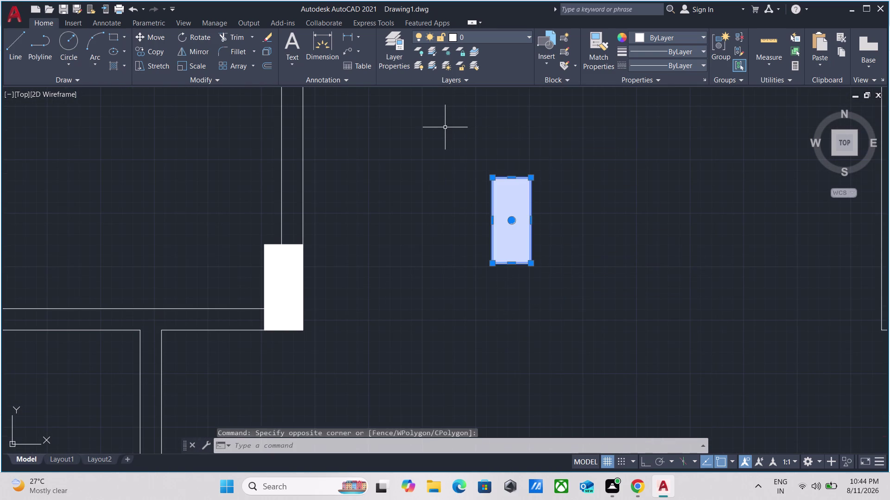
text(RP)
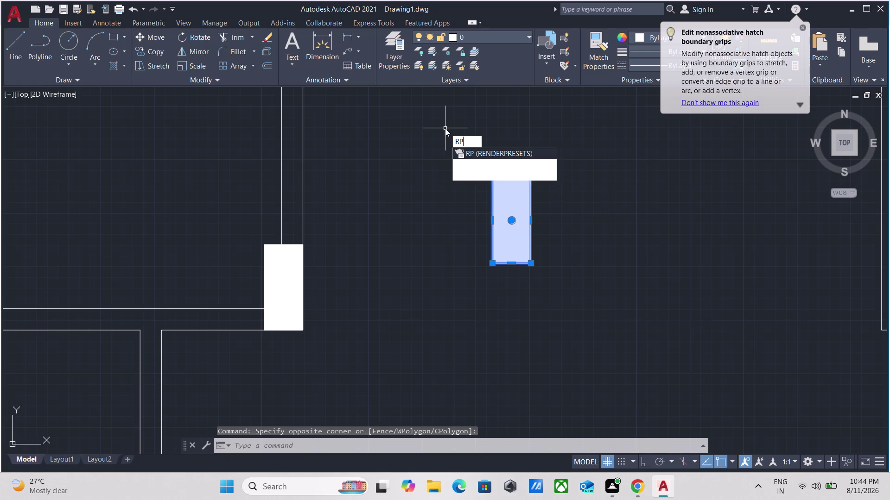
key(BackSpace)
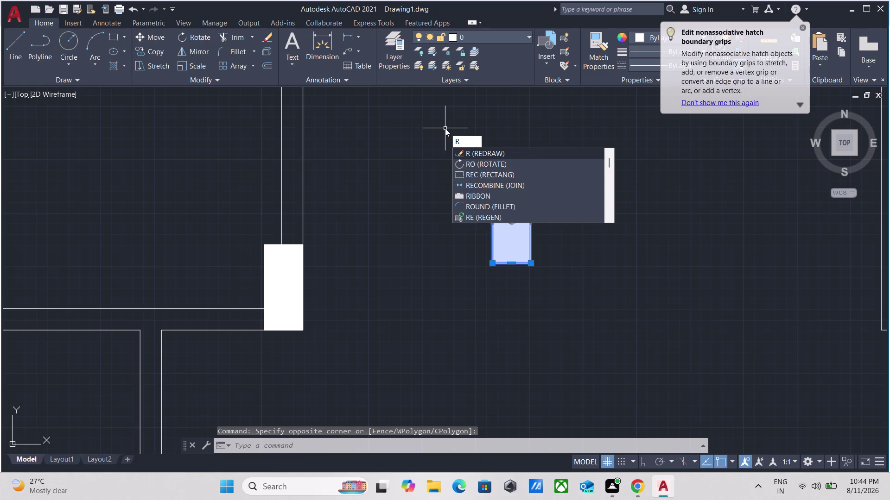
key(o)
key(Return)
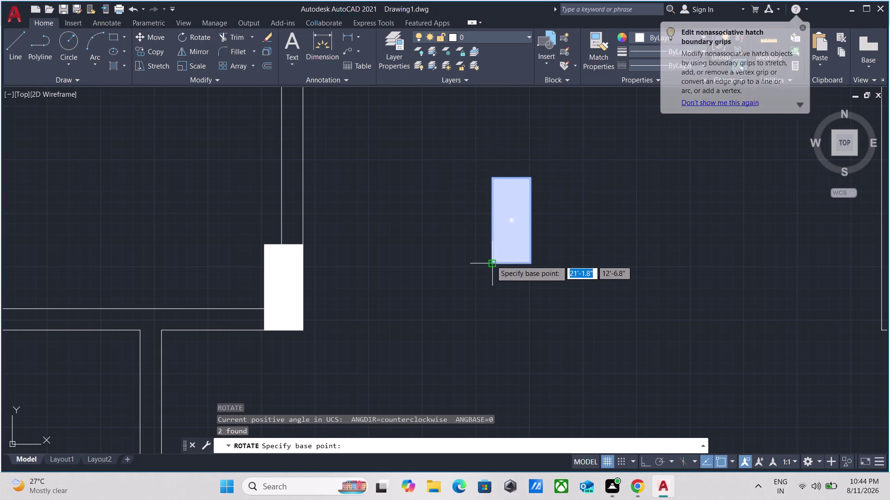
click(491, 259)
key(F8)
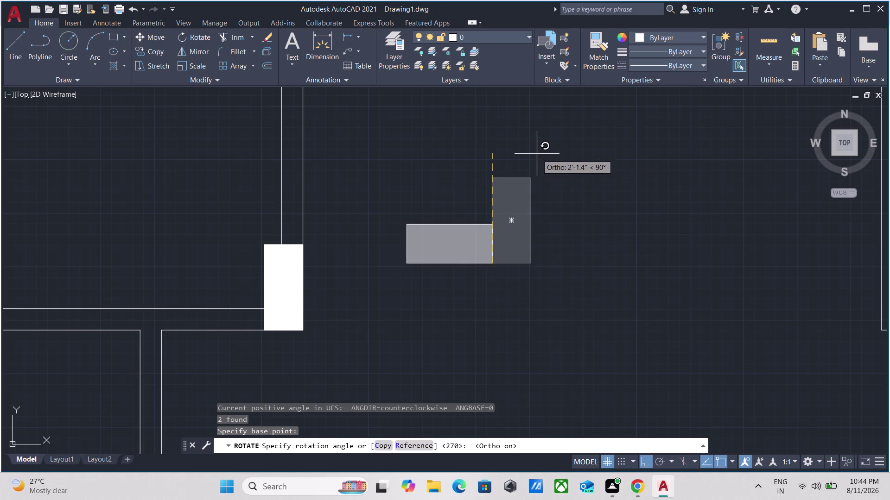
click(534, 141)
drag(538, 298, 525, 272)
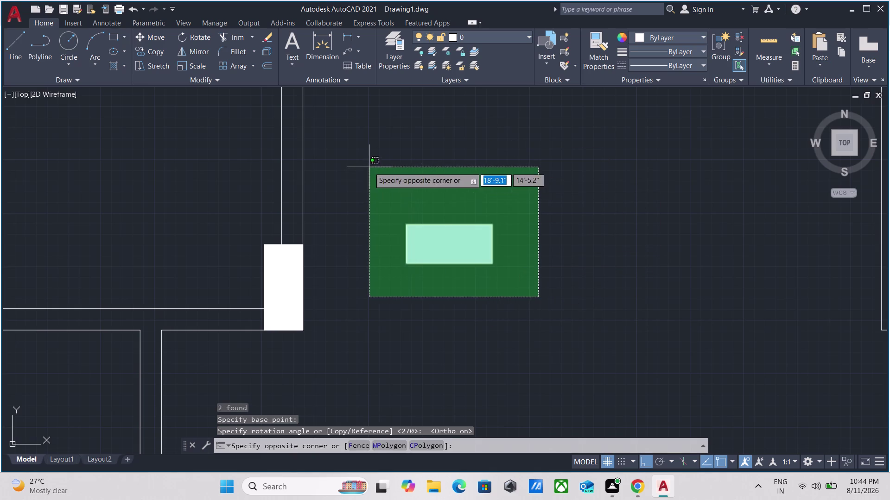
click(369, 167)
text(CO)
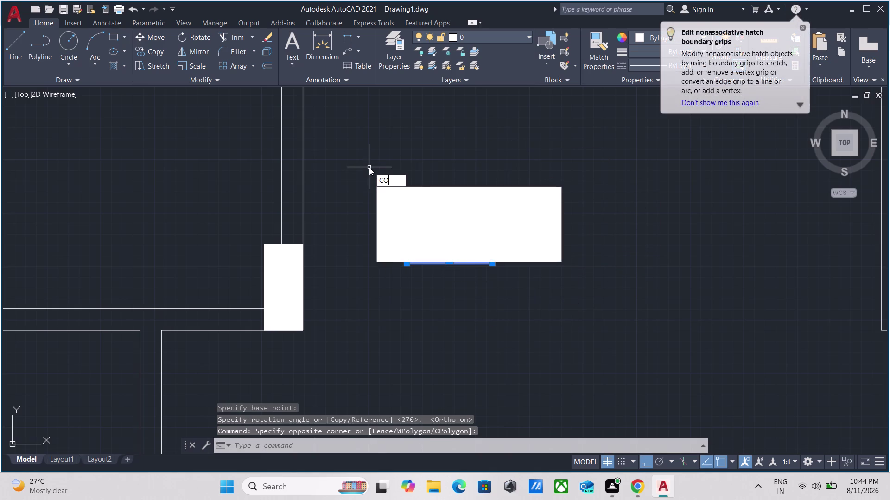
key(Return)
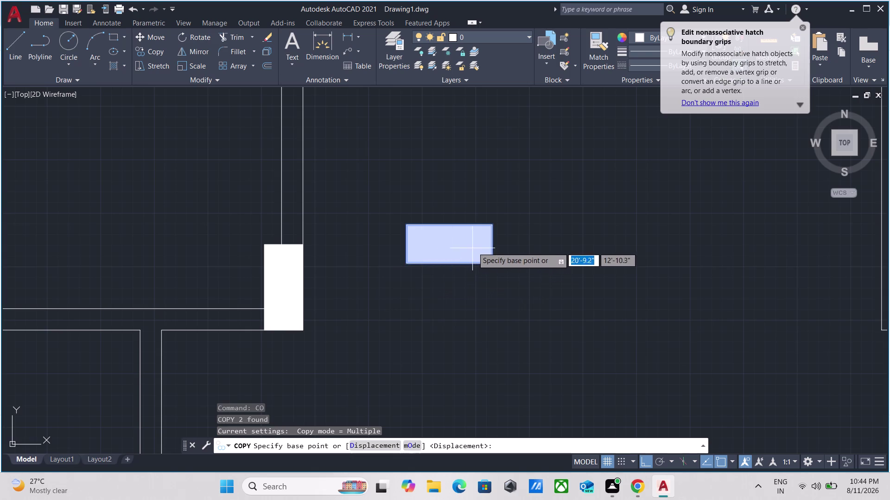
click(492, 244)
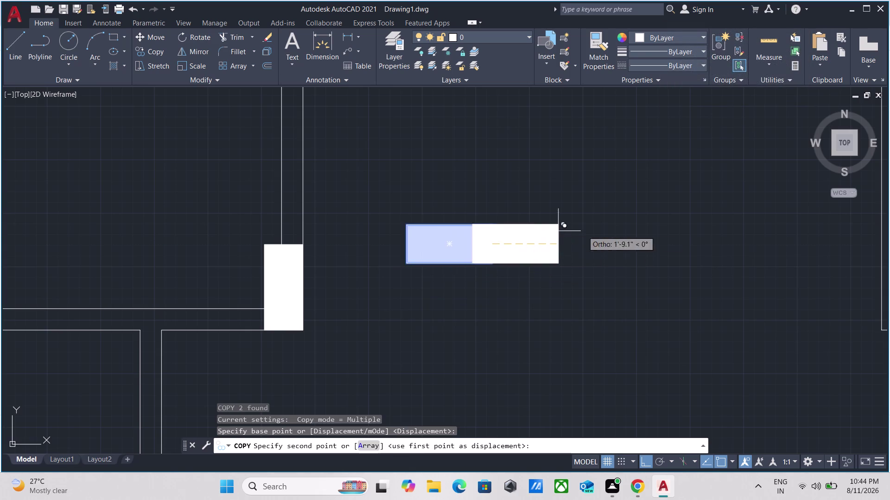
scroll(down, 3)
middle_drag(631, 233, 355, 261)
scroll(down, 3)
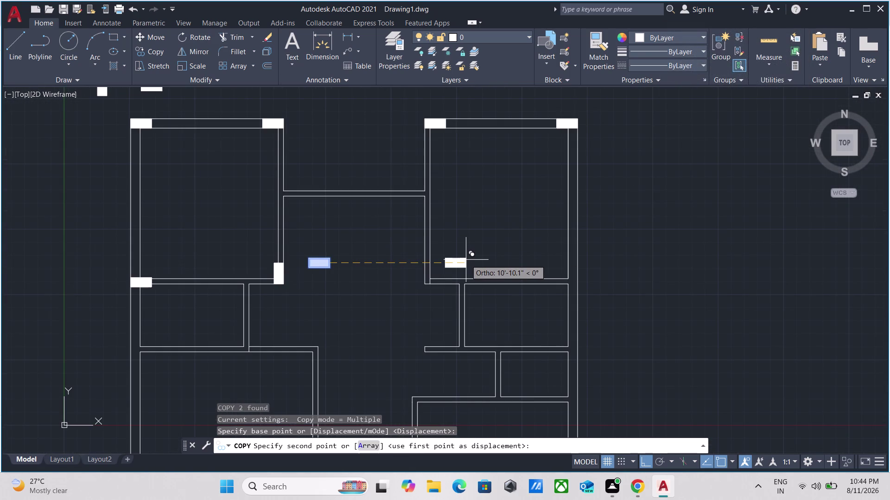
key(F8)
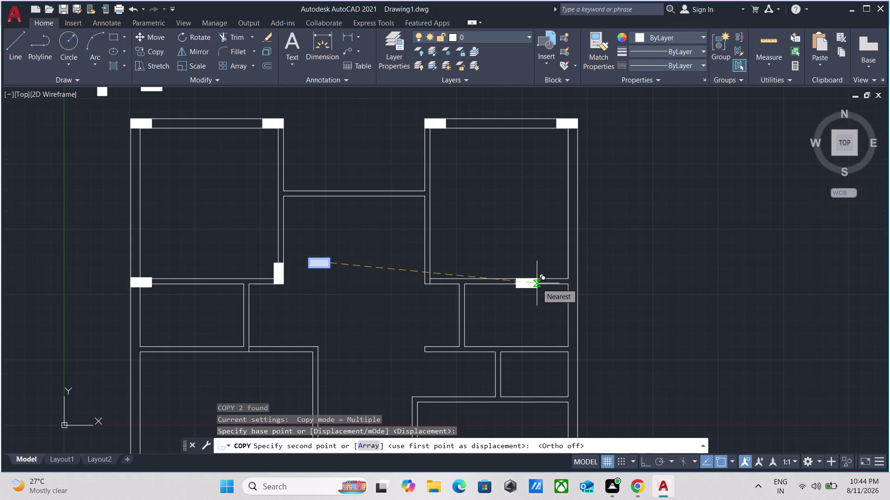
scroll(up, 3)
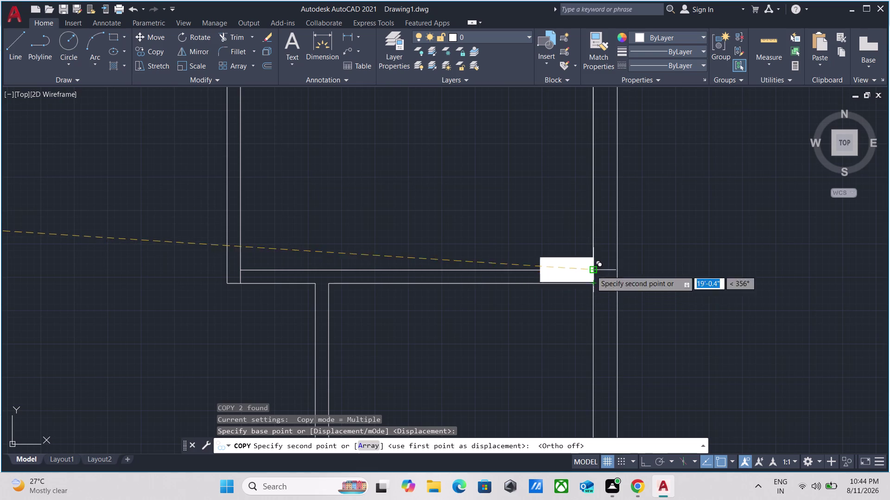
key(Escape)
scroll(down, 3)
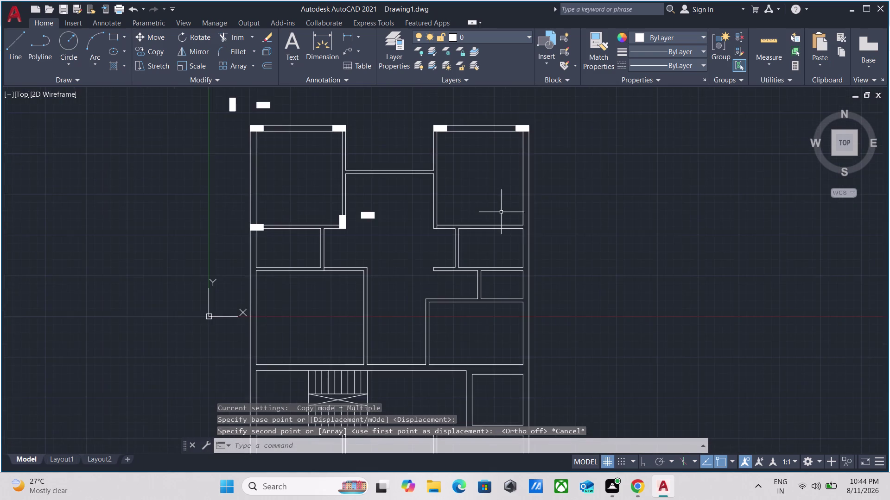
scroll(up, 3)
key(l)
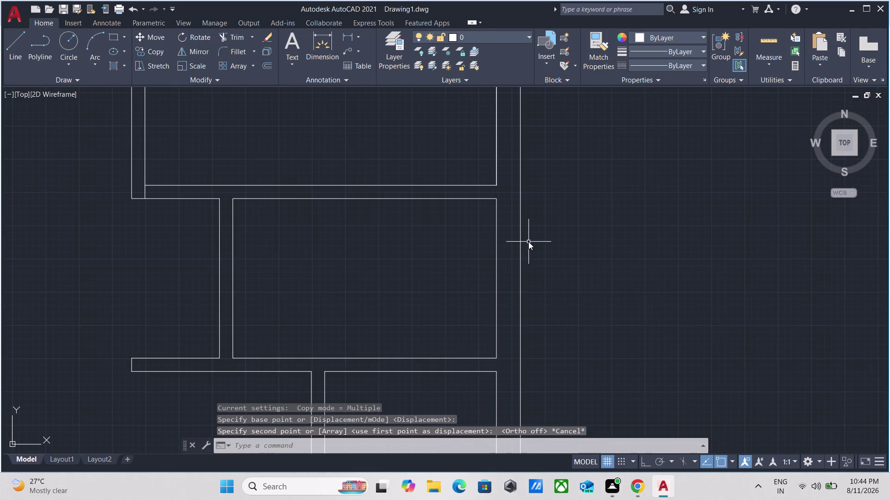
key(Return)
Draw a short line across the wall end.
scroll(up, 3)
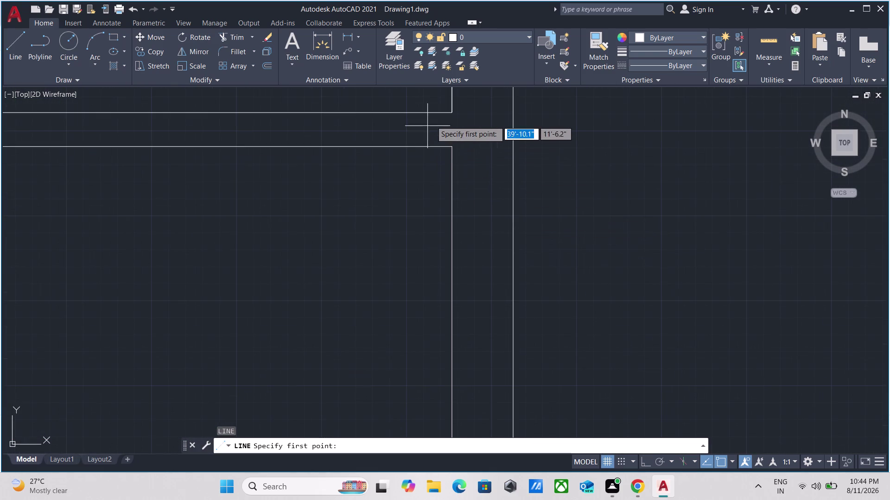
click(449, 113)
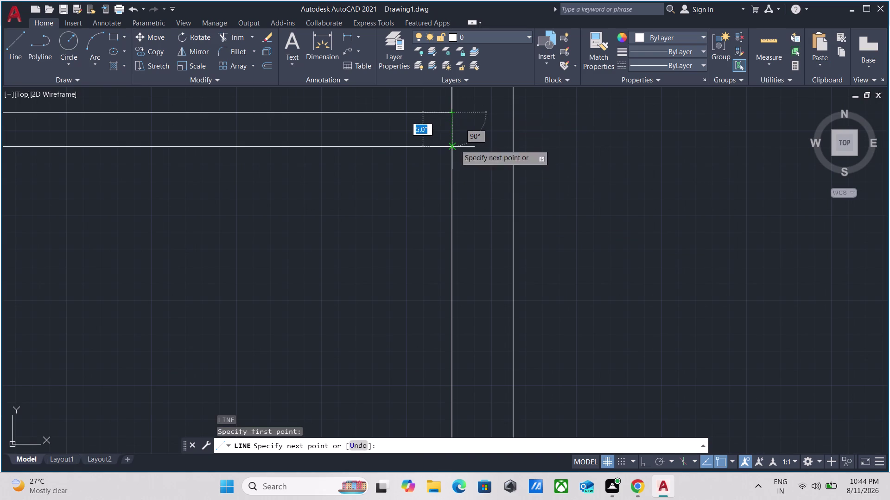
click(454, 144)
key(Escape)
Select the horizontal white block and copy it from a base point beside it.
scroll(down, 3)
scroll(down, 3)
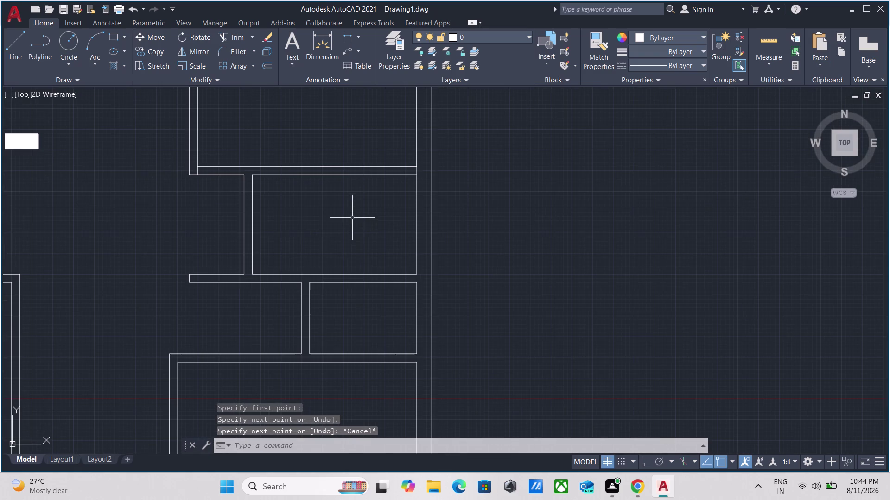
middle_drag(126, 149, 425, 254)
scroll(up, 3)
drag(359, 273, 358, 272)
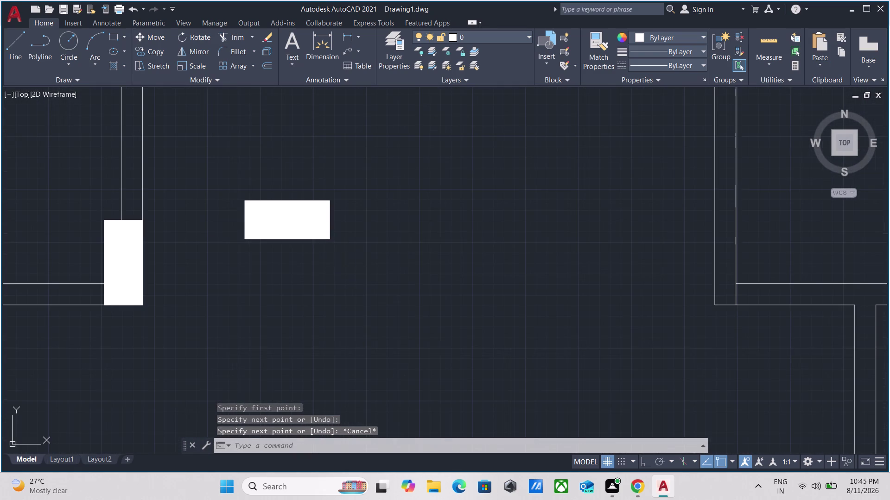
drag(359, 271, 340, 264)
click(208, 145)
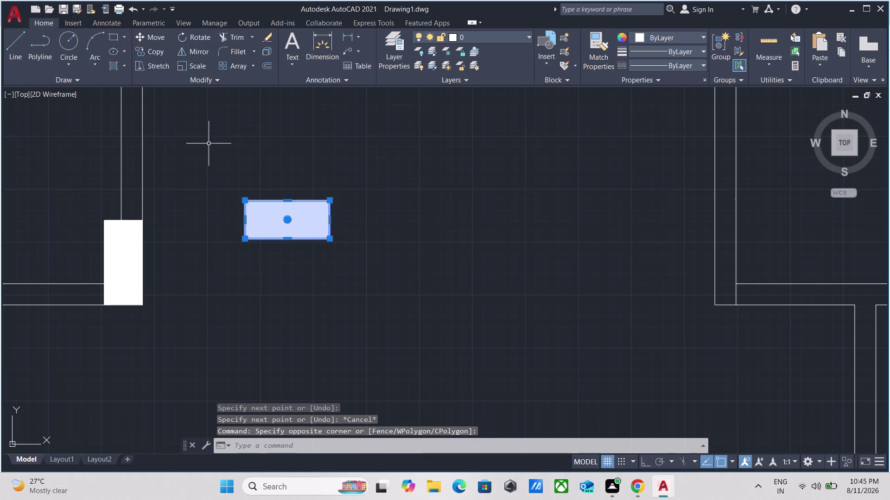
scroll(down, 3)
scroll(up, 3)
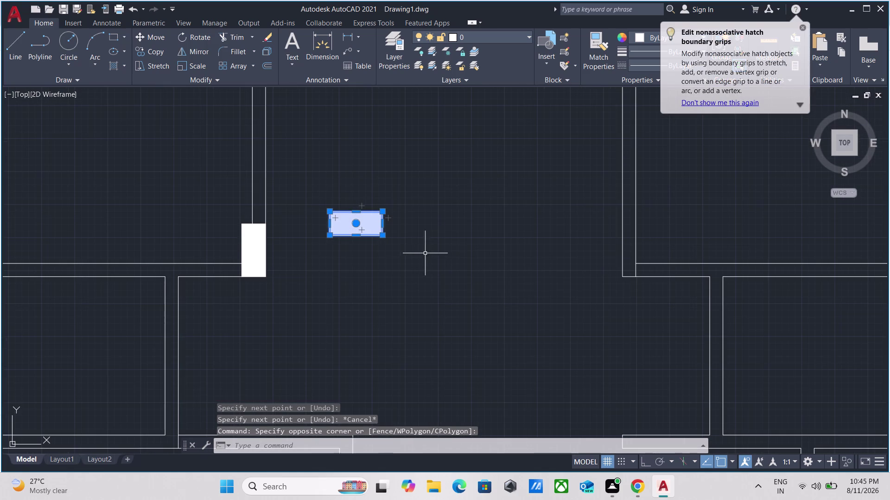
scroll(up, 3)
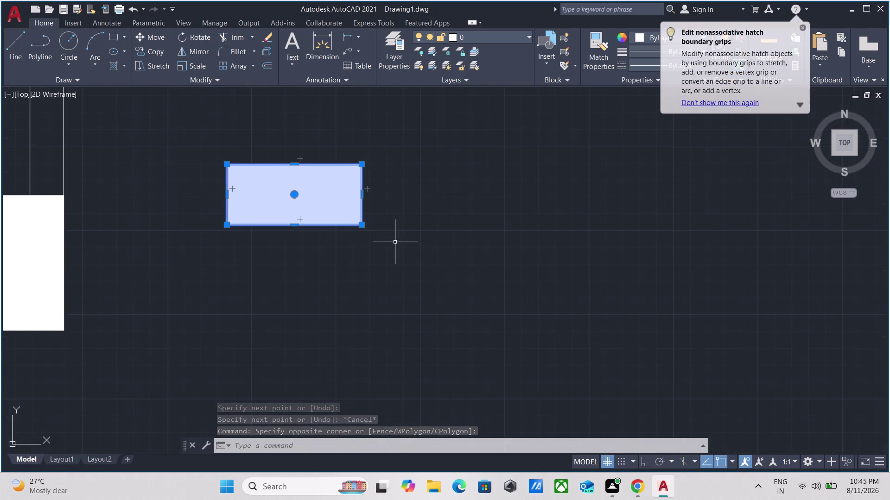
text(CO)
key(Return)
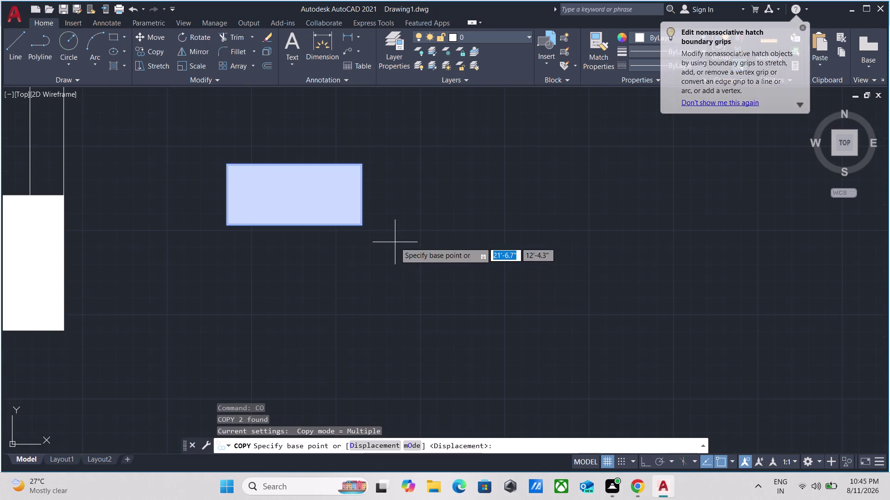
click(359, 196)
Place the block copy at the right-hand wall junction.
scroll(down, 3)
middle_drag(558, 239, 364, 211)
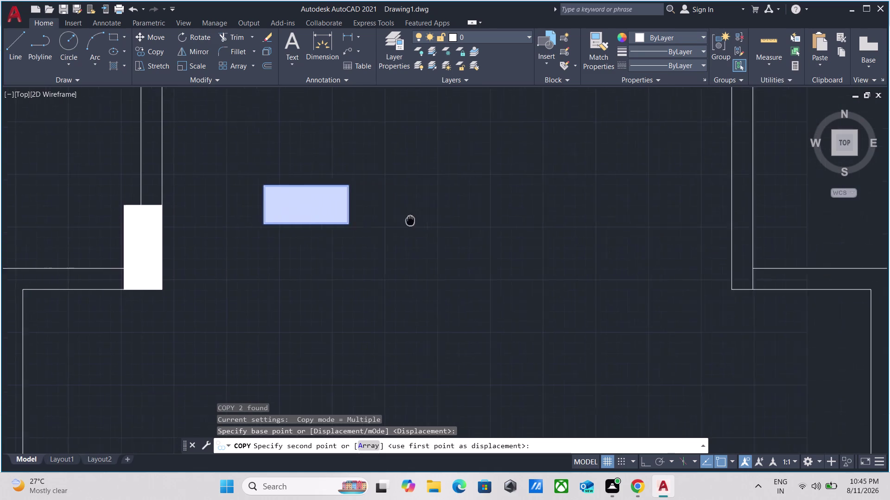
middle_drag(363, 210, 310, 200)
scroll(down, 3)
scroll(up, 3)
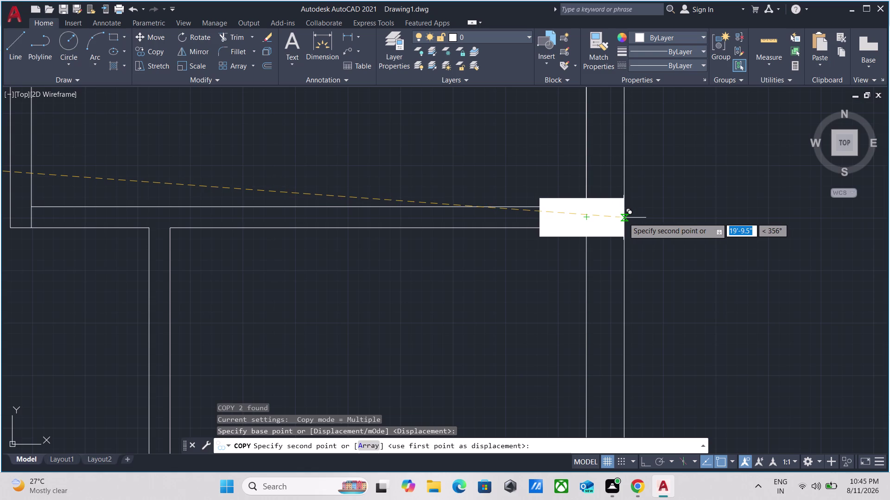
click(624, 218)
scroll(down, 3)
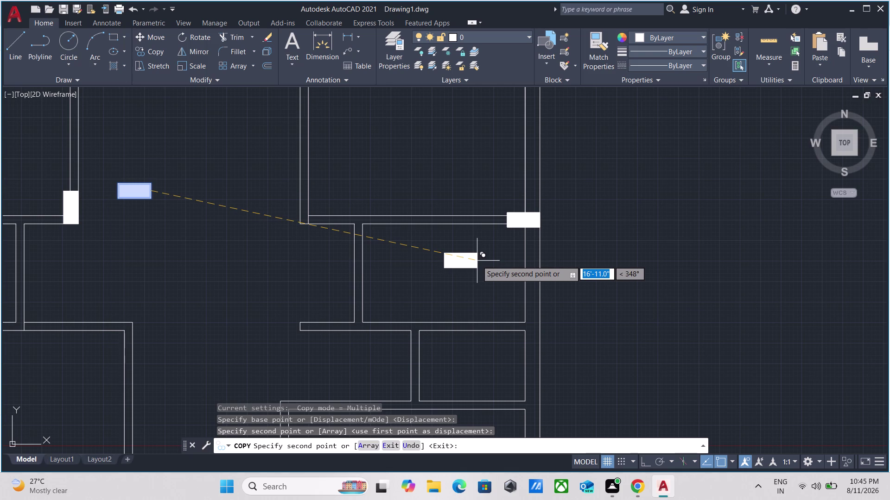
scroll(down, 3)
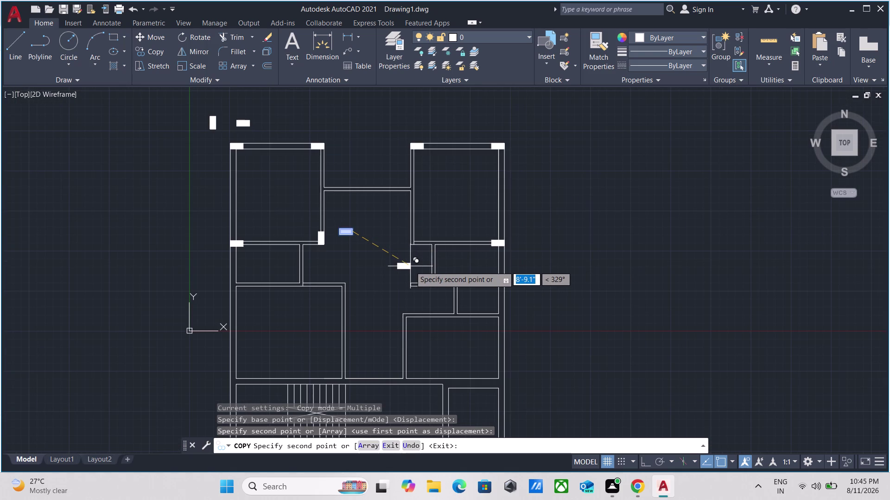
scroll(up, 3)
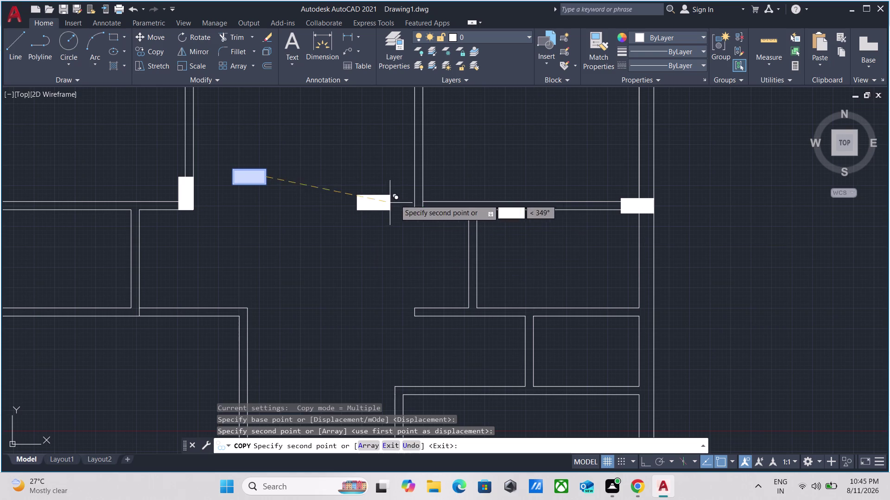
scroll(down, 3)
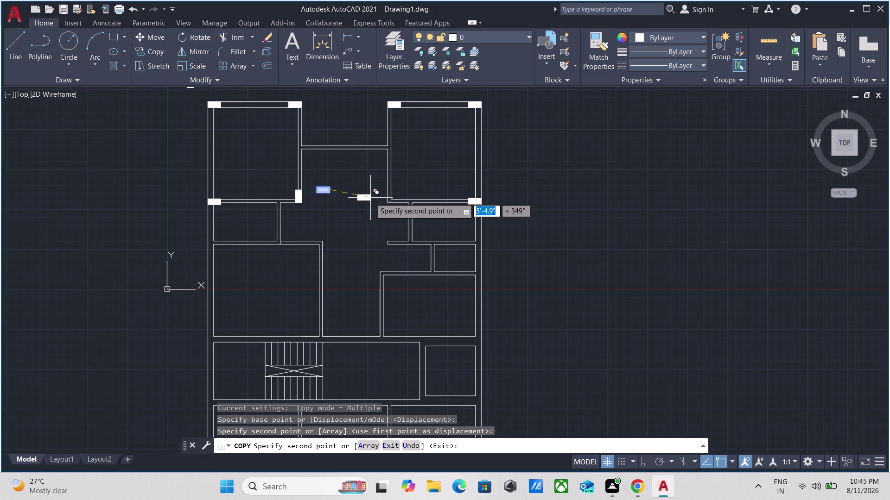
key(Escape)
scroll(up, 3)
click(311, 196)
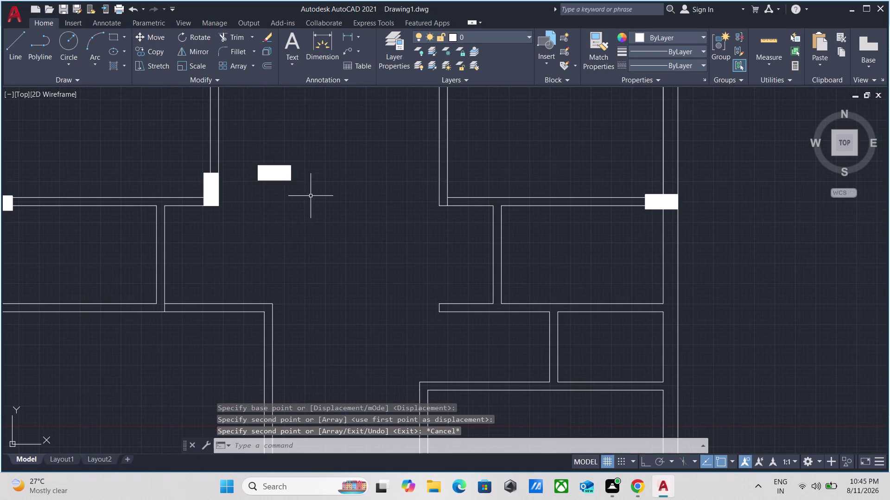
Select the spare horizontal block, start a rotation, and cancel it.
click(254, 140)
text(R)
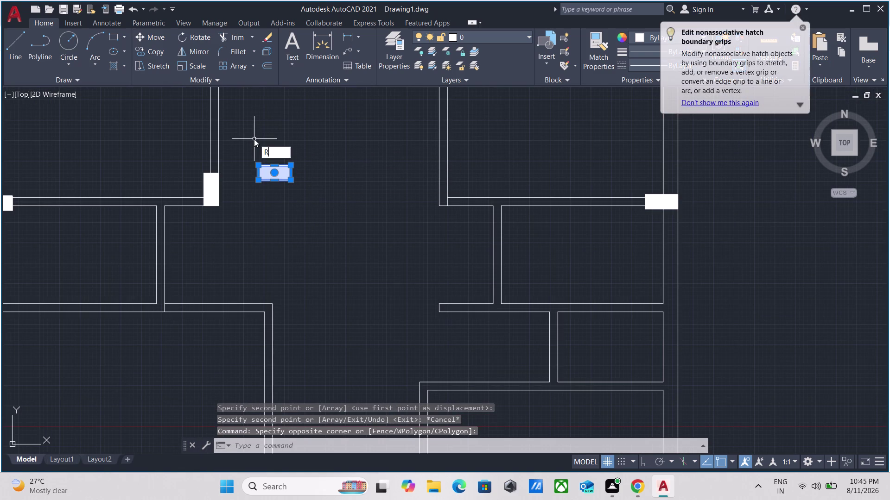
text(O)
key(Return)
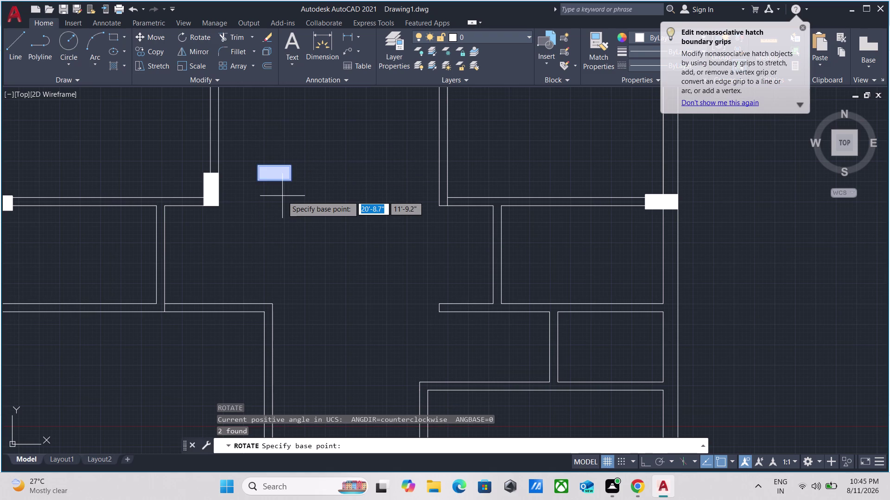
key(Escape)
Copy the spare block to a spot on its right.
click(304, 201)
click(250, 140)
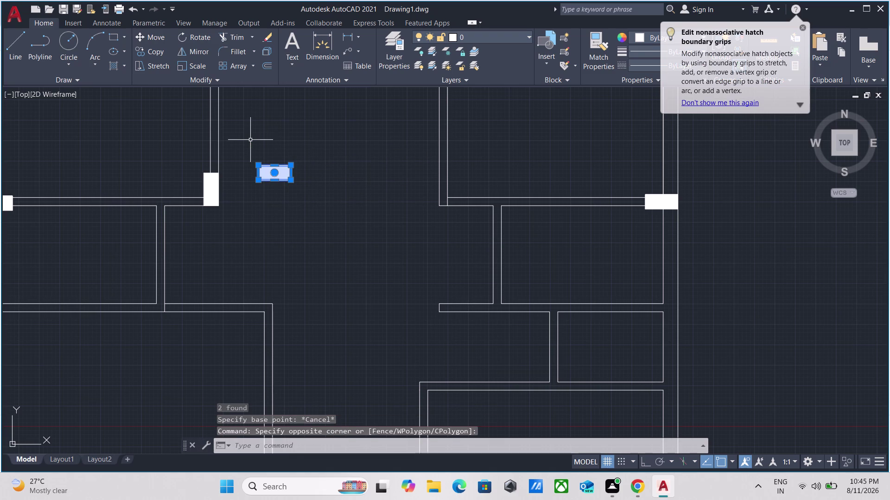
key(c)
key(o)
key(Return)
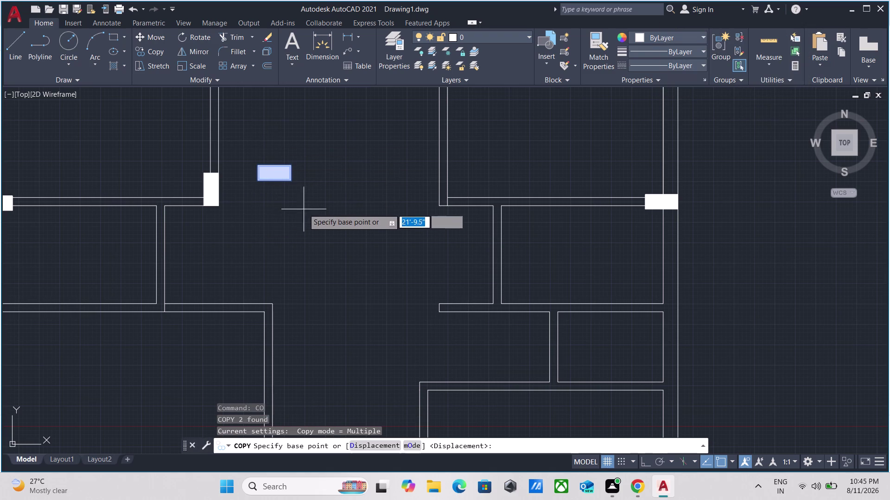
click(291, 179)
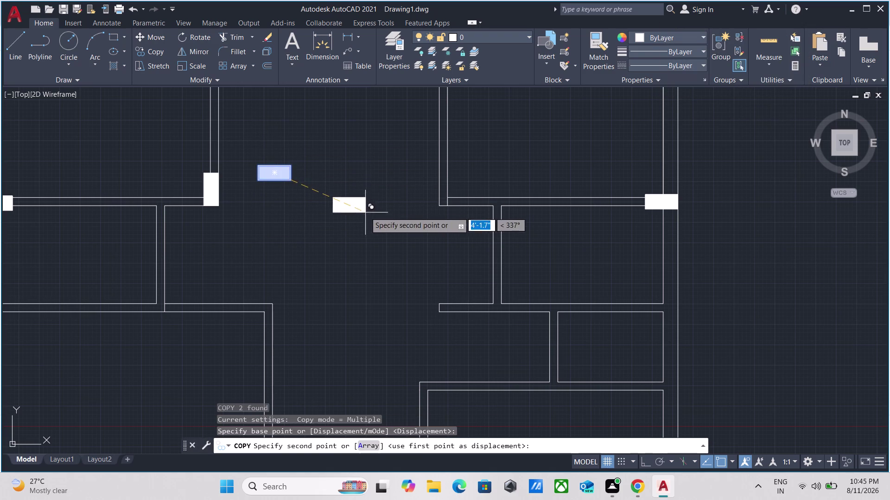
click(366, 211)
key(Escape)
Rotate the new copy 90° upright with Ortho on.
click(392, 231)
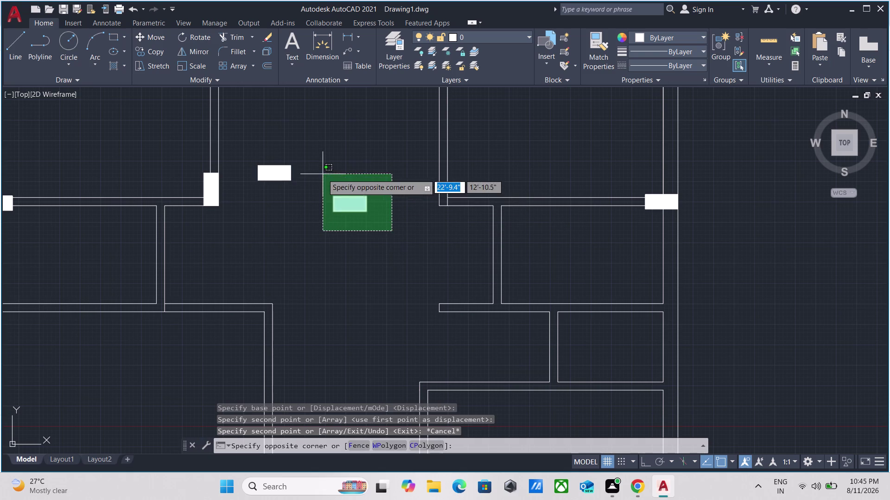
click(323, 173)
text(RO)
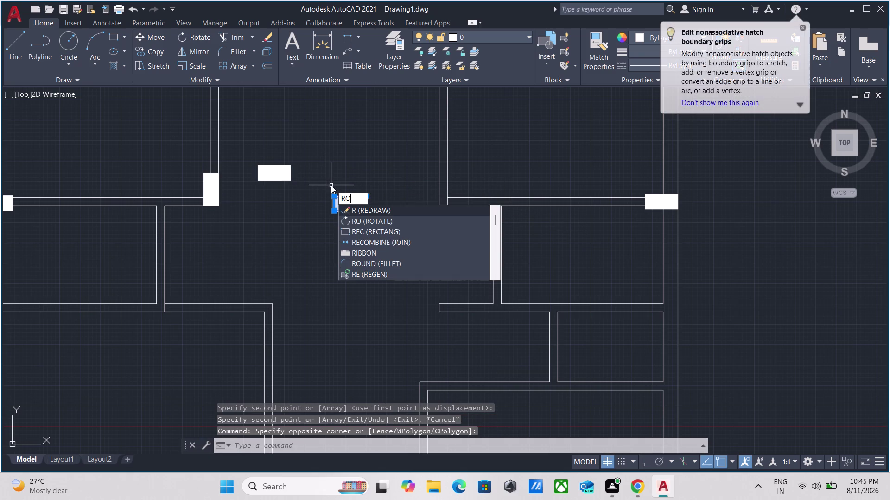
key(Return)
click(367, 211)
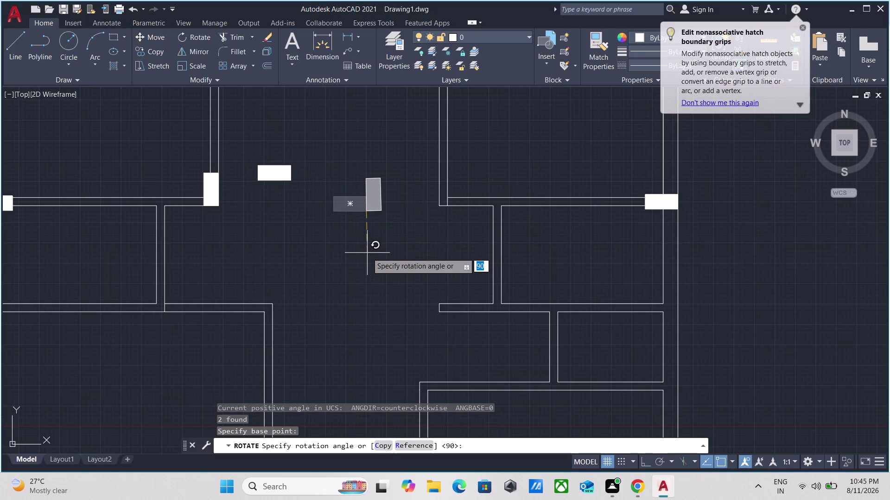
key(F8)
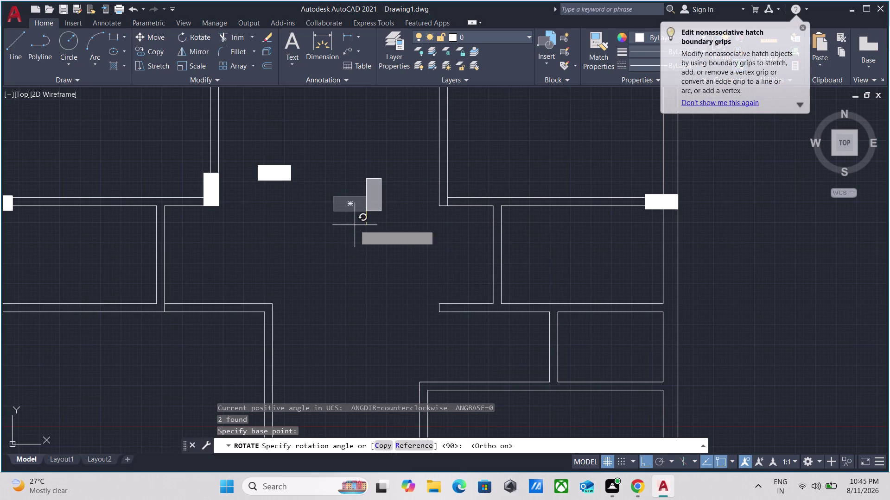
click(358, 273)
Select the upright block and recentre the view on it.
click(419, 226)
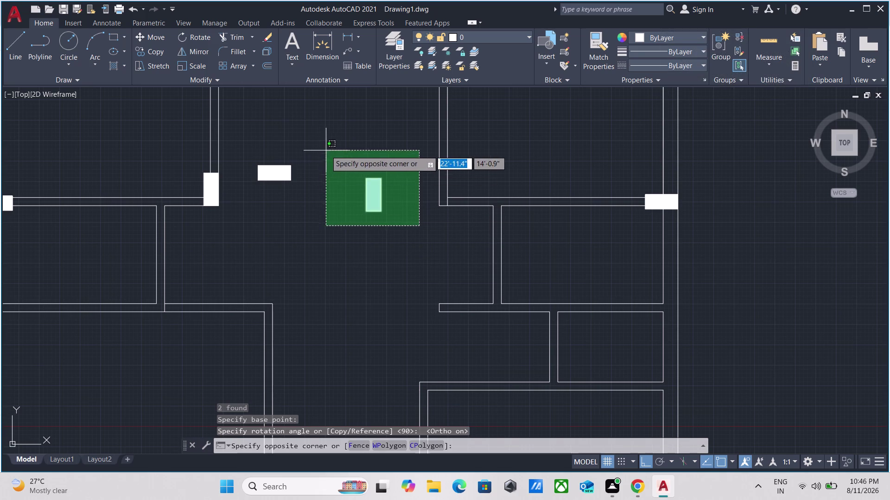
click(326, 151)
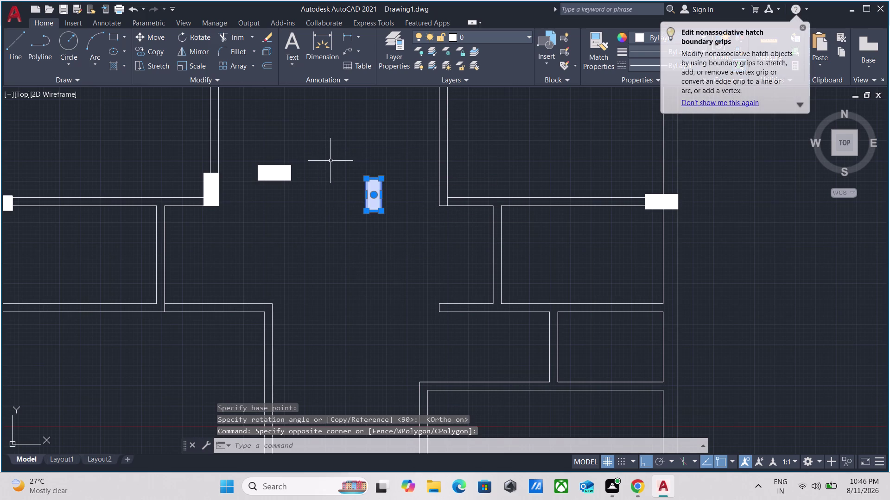
scroll(up, 3)
scroll(down, 3)
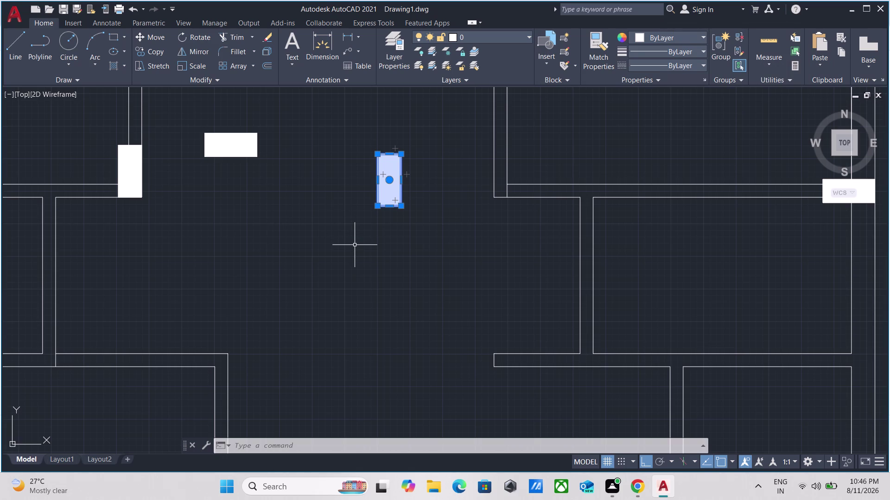
scroll(up, 3)
scroll(down, 3)
middle_drag(355, 245, 345, 289)
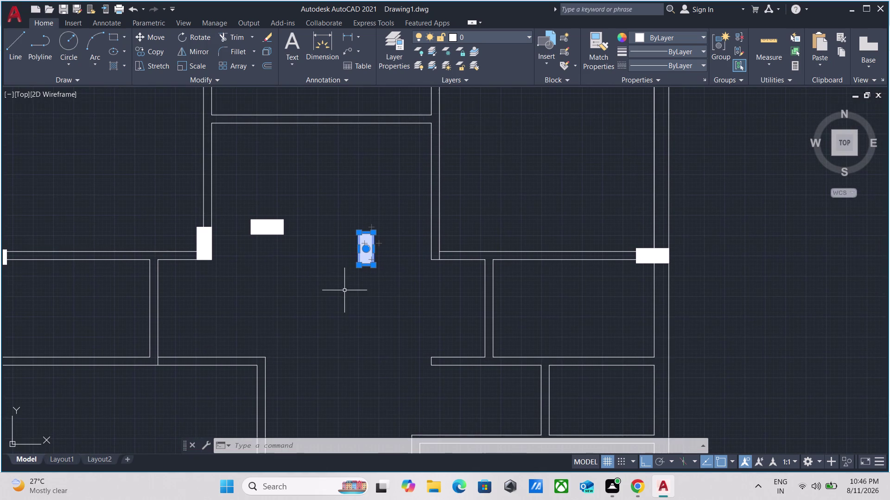
middle_drag(366, 281, 357, 318)
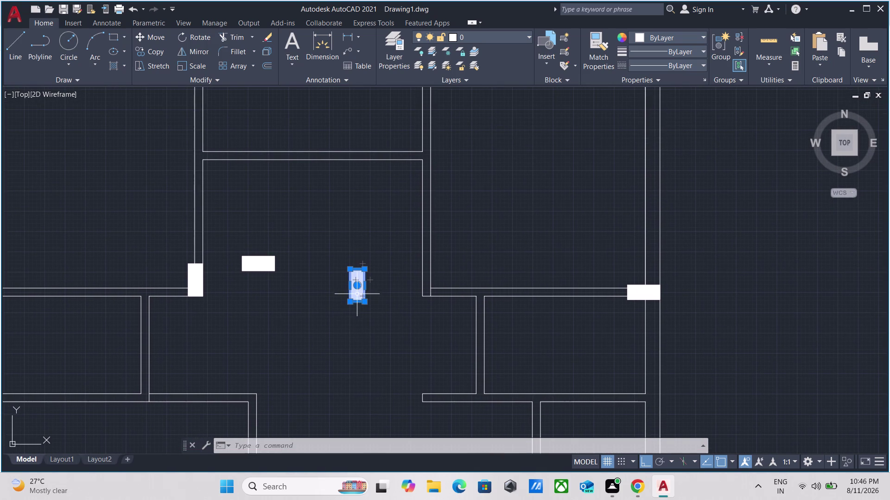
Copy the upright block to the right room's wall end.
text(CO)
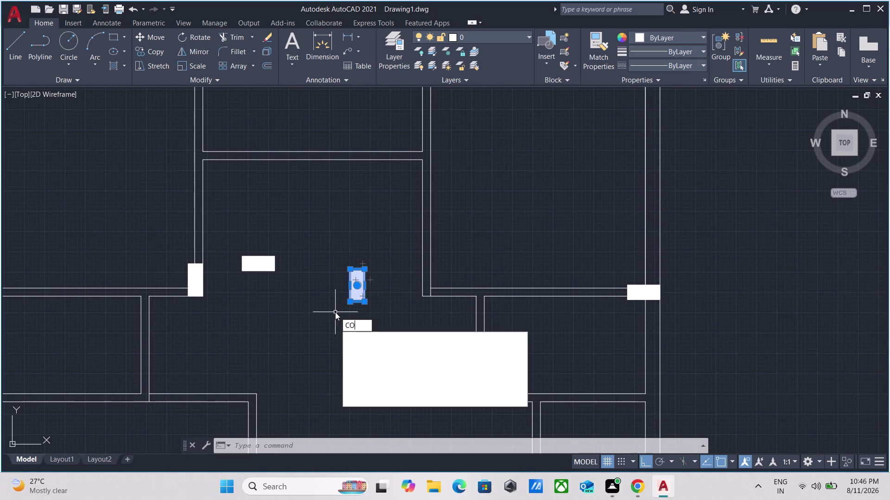
key(Return)
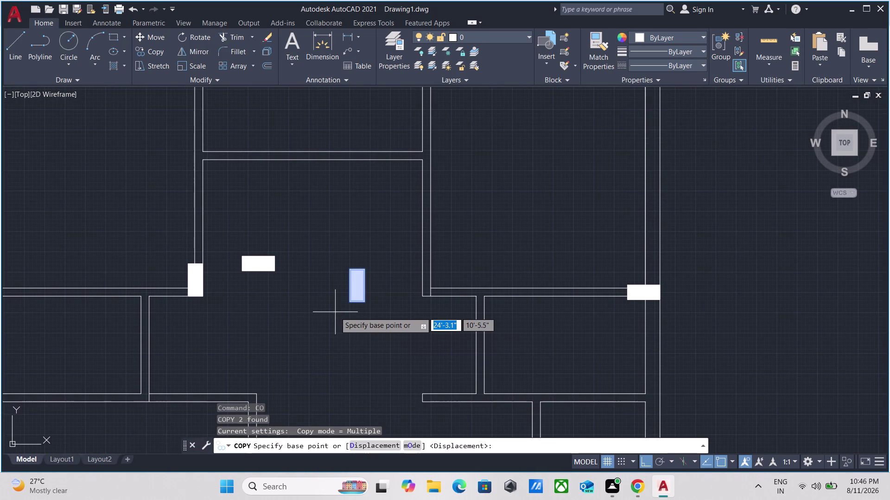
click(350, 303)
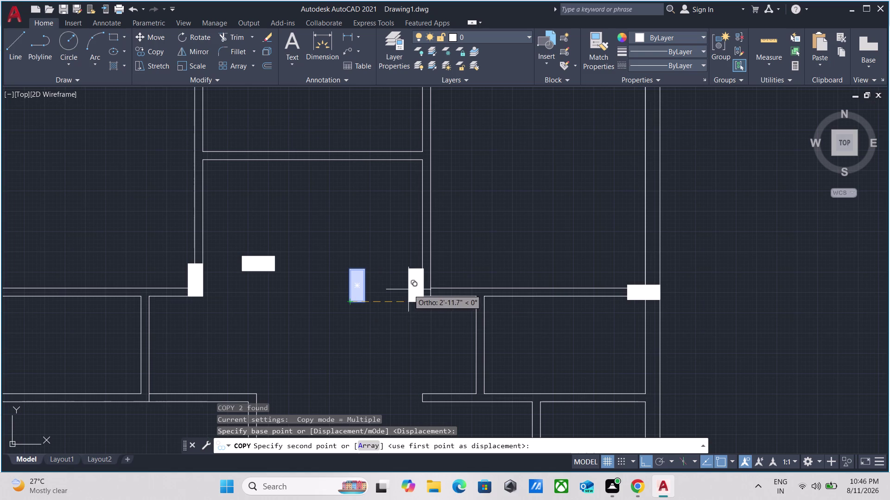
click(420, 294)
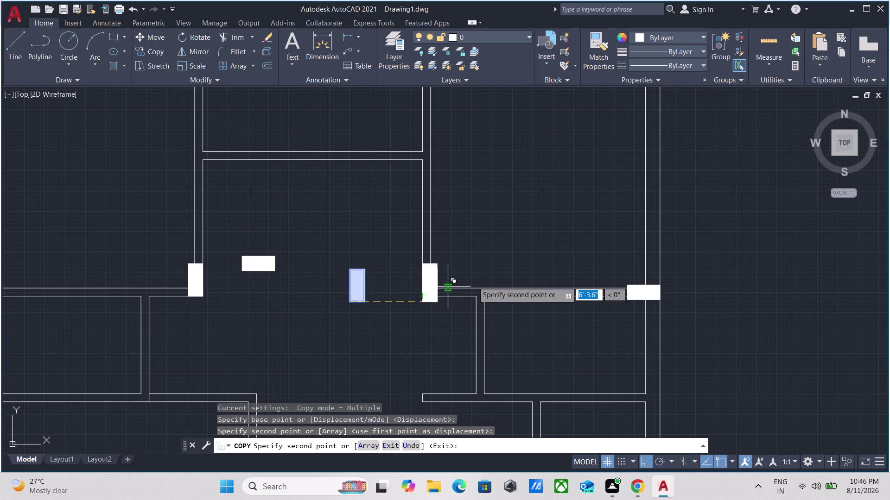
With Ortho off, place another upright copy beside the right-hand wall.
scroll(down, 3)
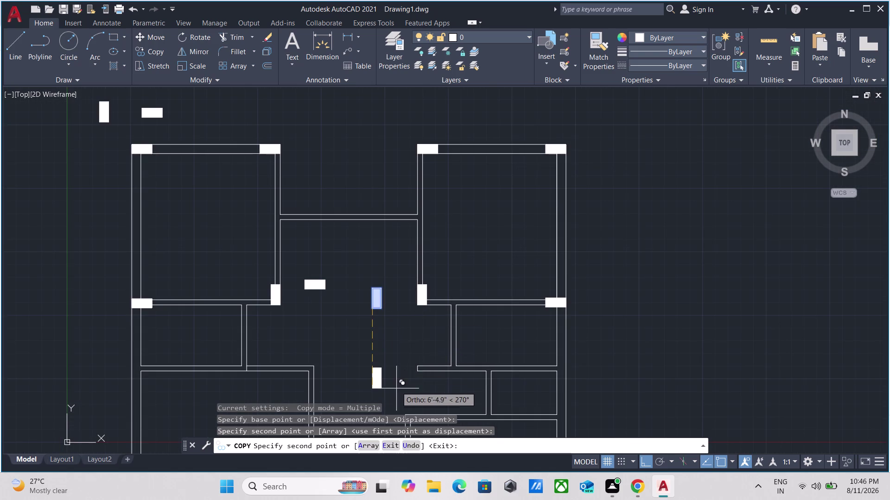
scroll(down, 3)
middle_drag(395, 381, 396, 293)
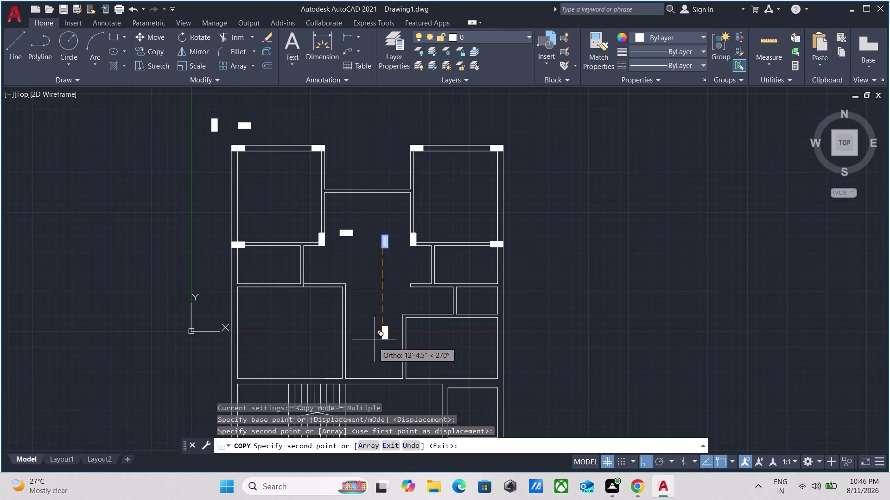
scroll(down, 3)
middle_drag(374, 346, 380, 272)
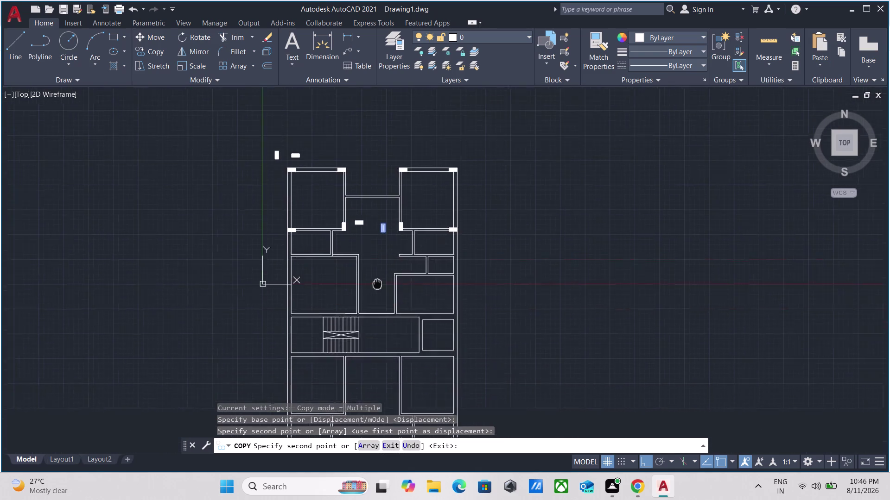
middle_drag(380, 273, 387, 236)
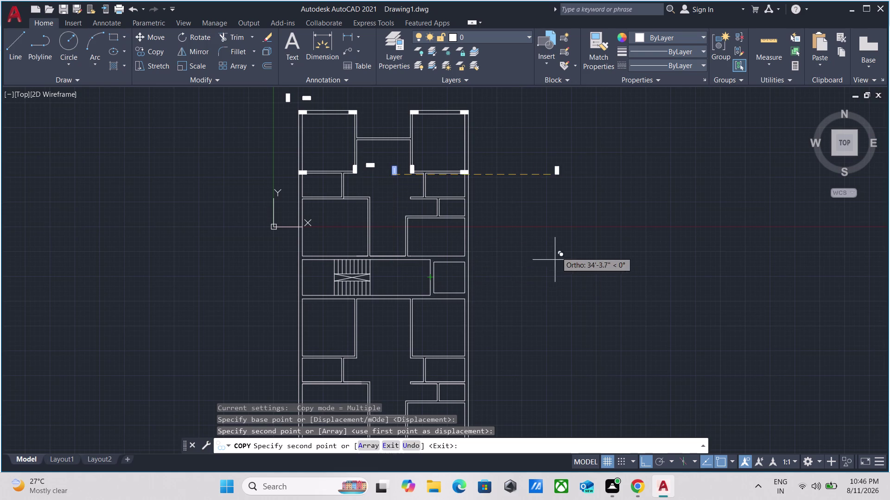
key(F8)
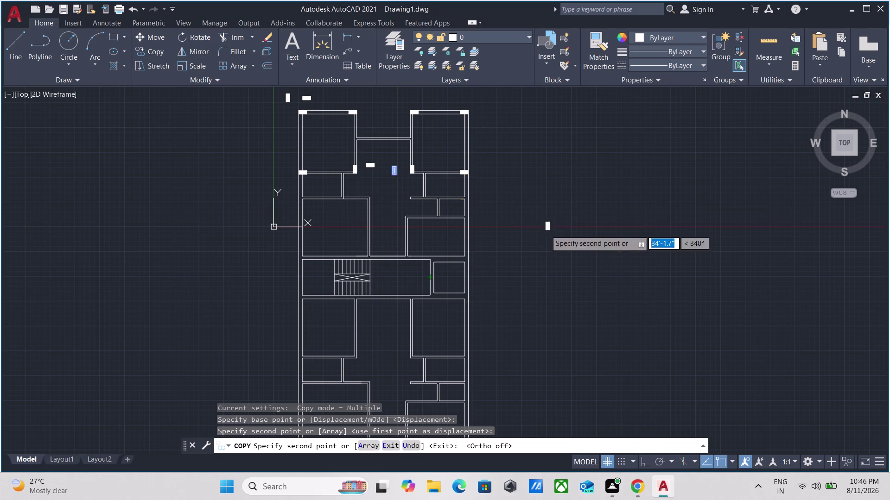
scroll(up, 3)
scroll(down, 3)
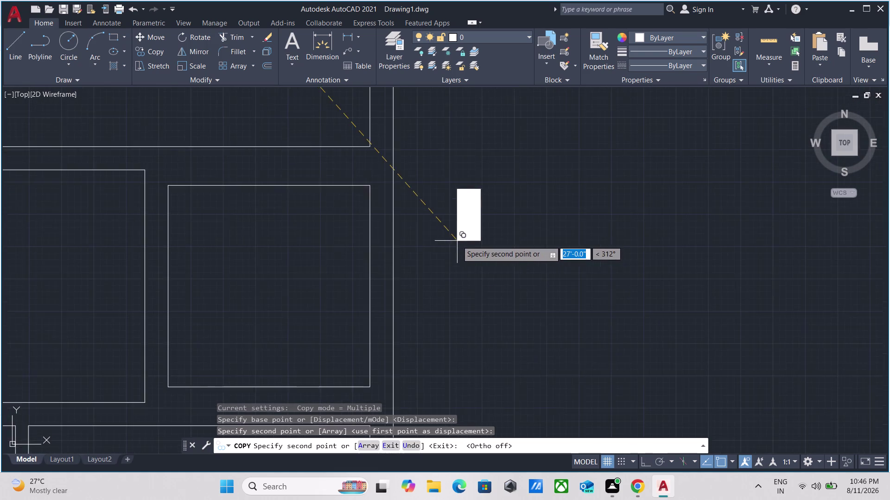
scroll(down, 3)
middle_drag(457, 241, 465, 239)
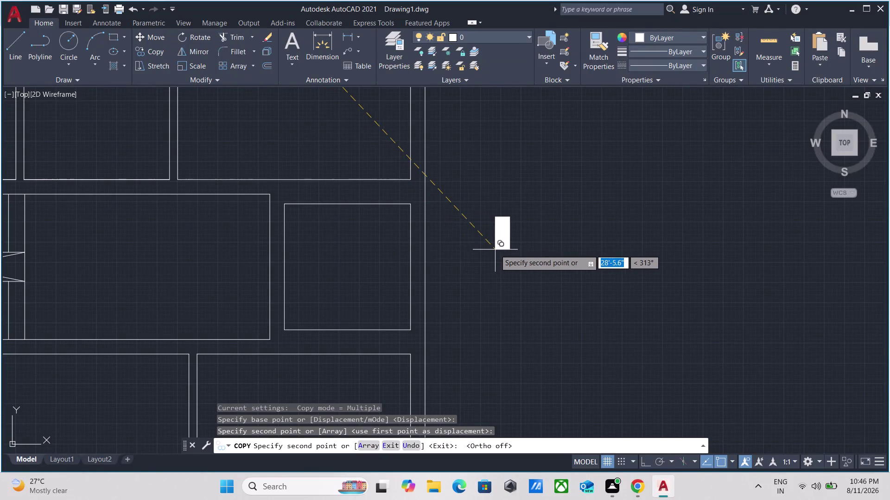
click(492, 243)
key(Escape)
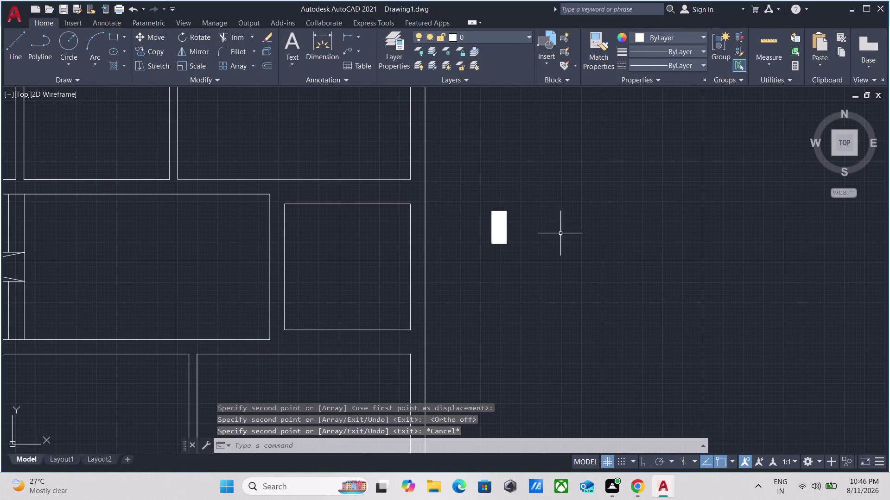
Rotate the newest upright block about its corner, with Ortho on for right angles.
drag(523, 253, 516, 250)
click(486, 183)
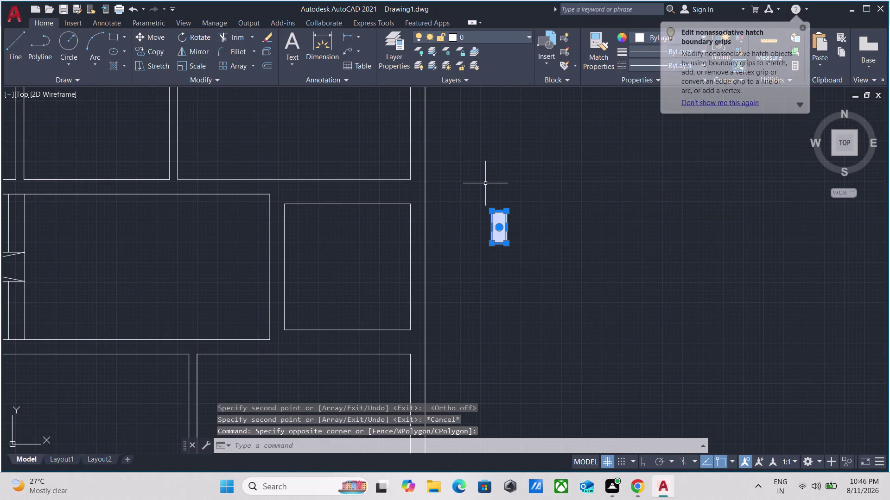
text(RO)
key(Return)
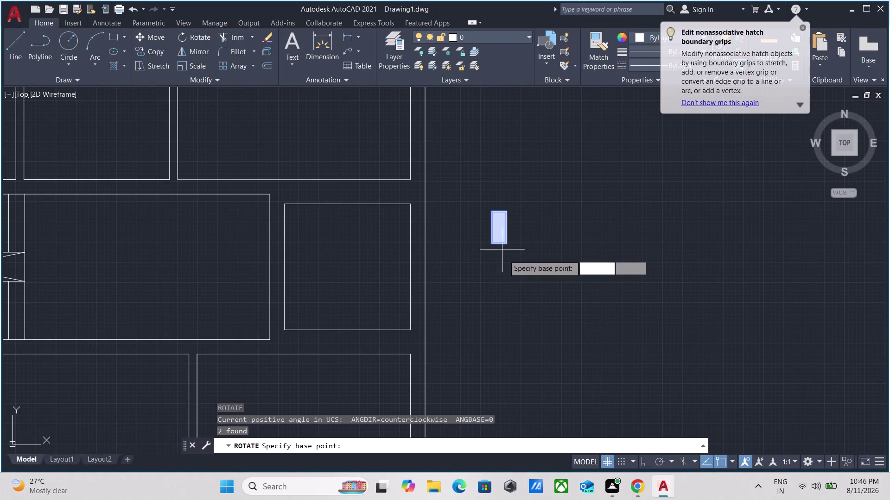
click(508, 243)
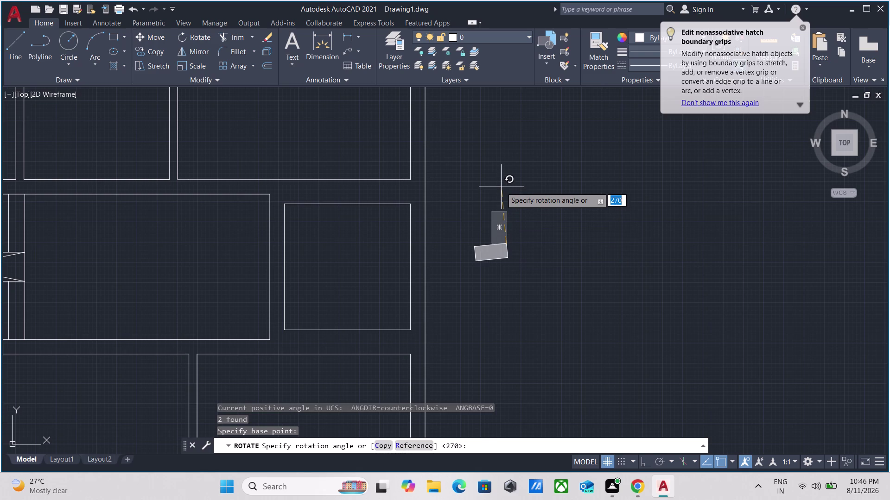
key(F8)
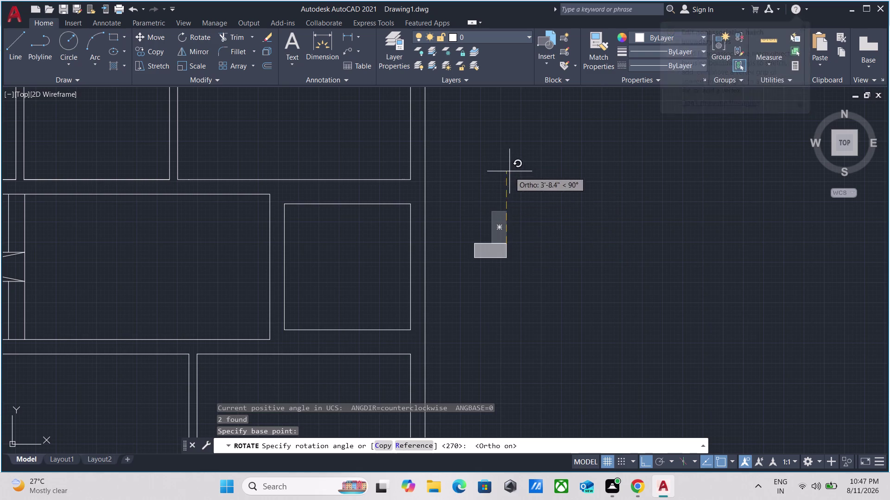
Copy the white block from its corner to the wall junction beside the stair.
click(510, 171)
drag(531, 281, 525, 272)
click(459, 208)
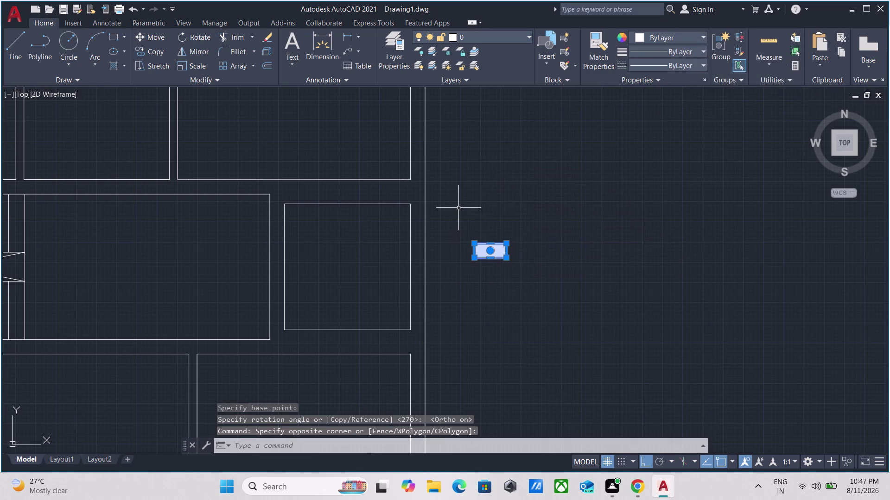
text(CO)
key(Return)
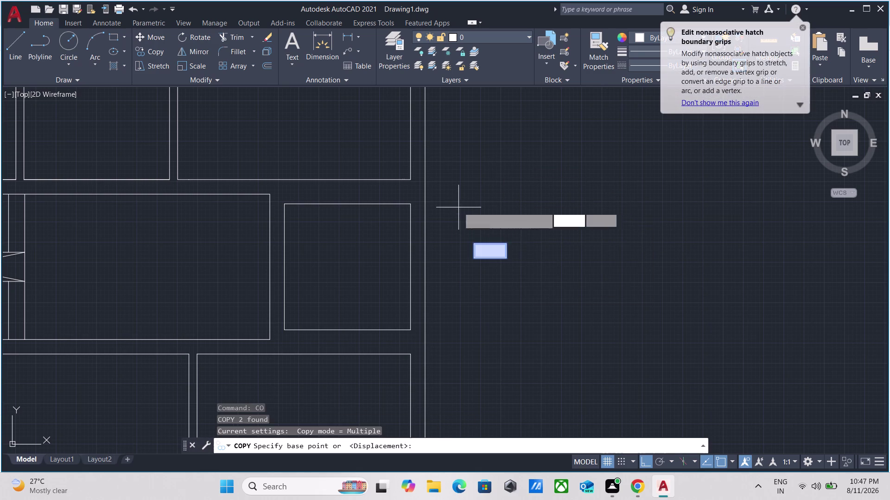
click(505, 259)
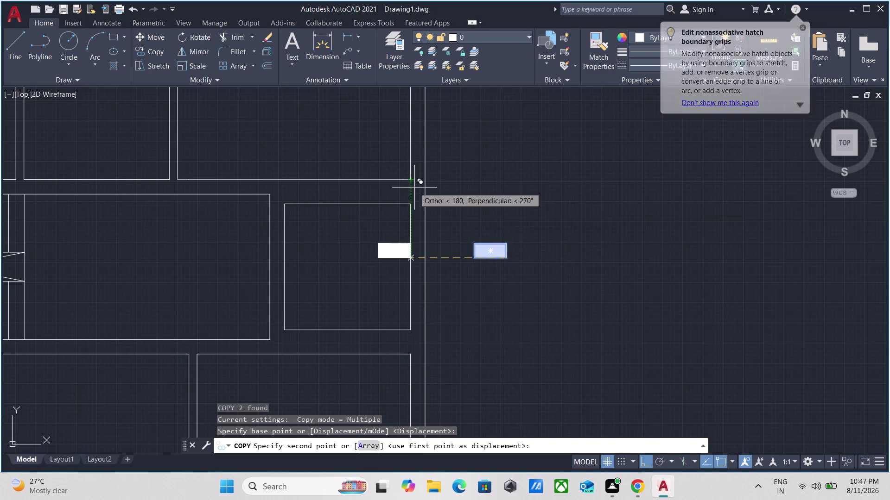
key(F8)
scroll(up, 3)
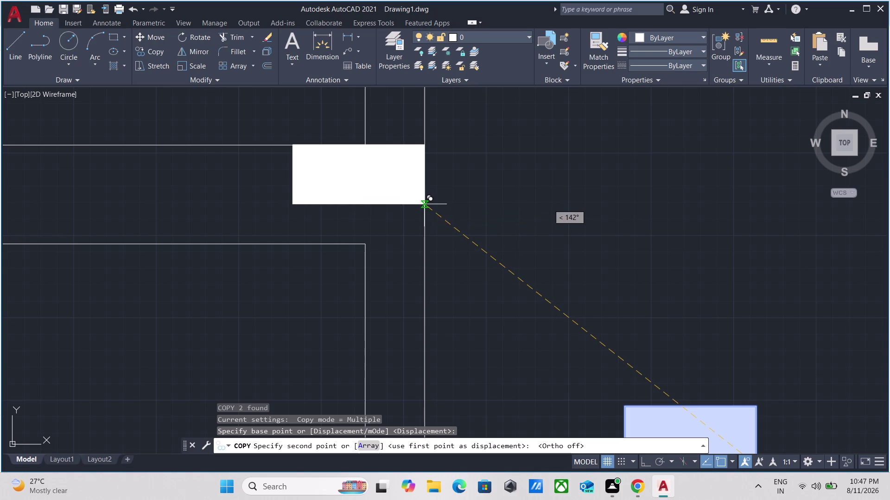
click(424, 206)
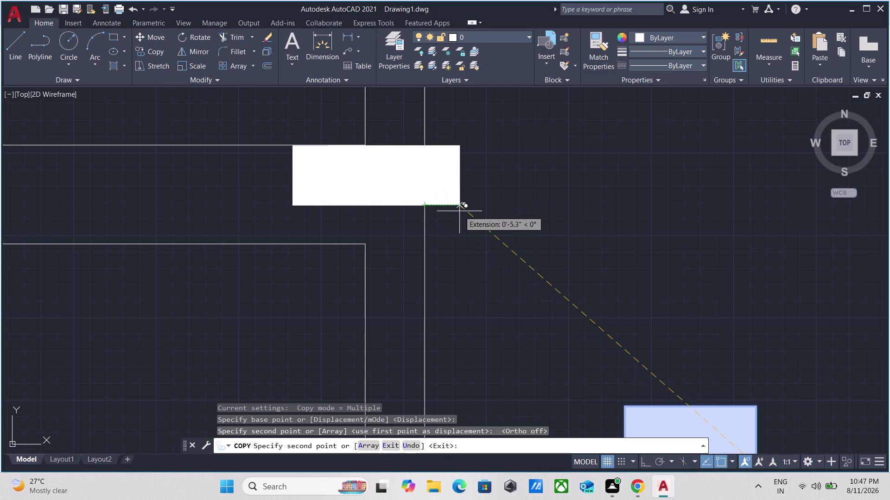
Place another white block copy at the lower wall end, then end copying.
scroll(down, 3)
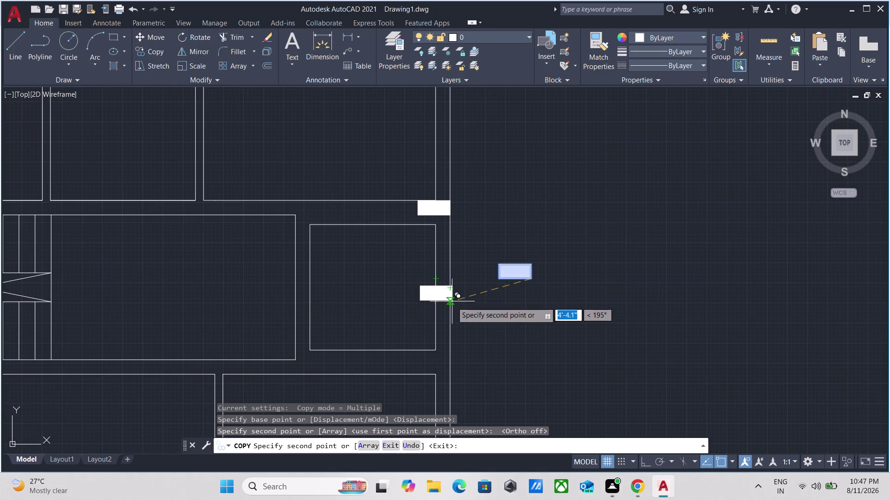
scroll(up, 3)
middle_drag(443, 370, 442, 349)
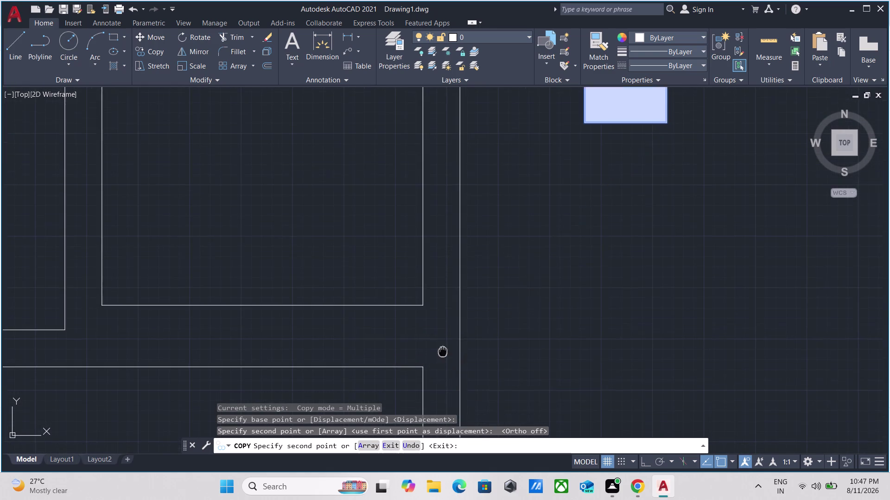
middle_drag(443, 348, 437, 251)
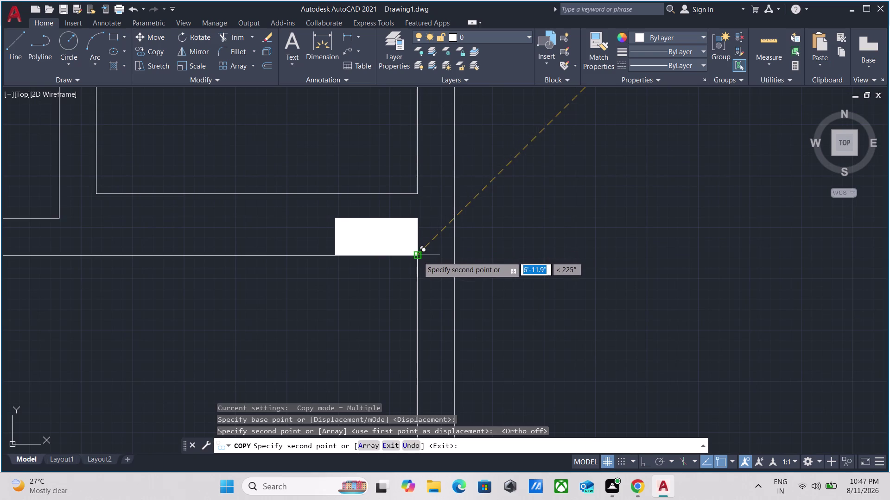
click(453, 257)
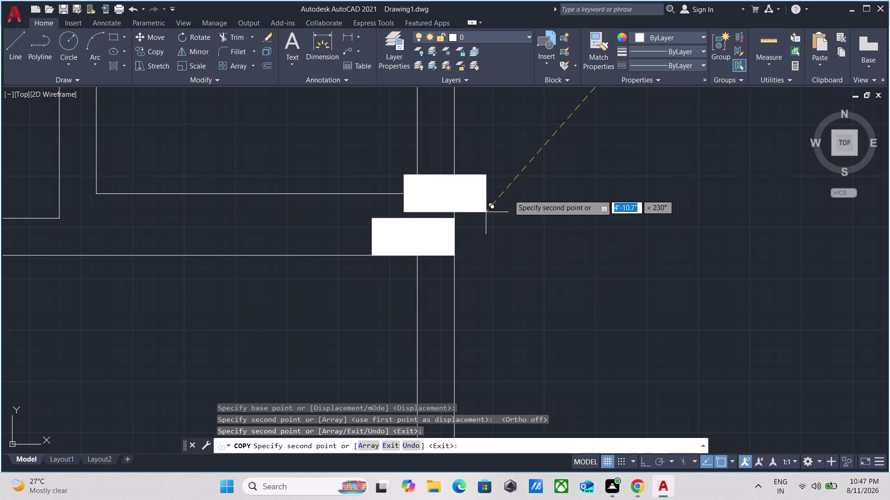
scroll(down, 3)
middle_drag(513, 190, 465, 284)
scroll(down, 3)
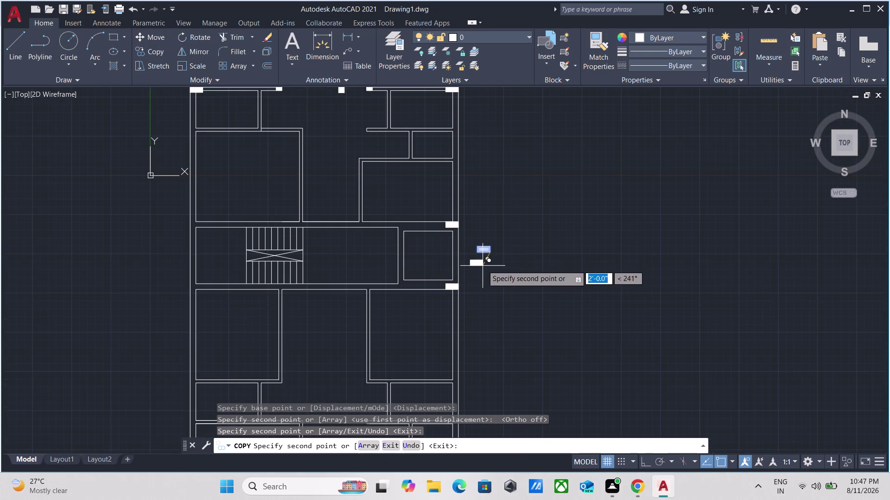
scroll(up, 3)
scroll(up, 3)
scroll(down, 3)
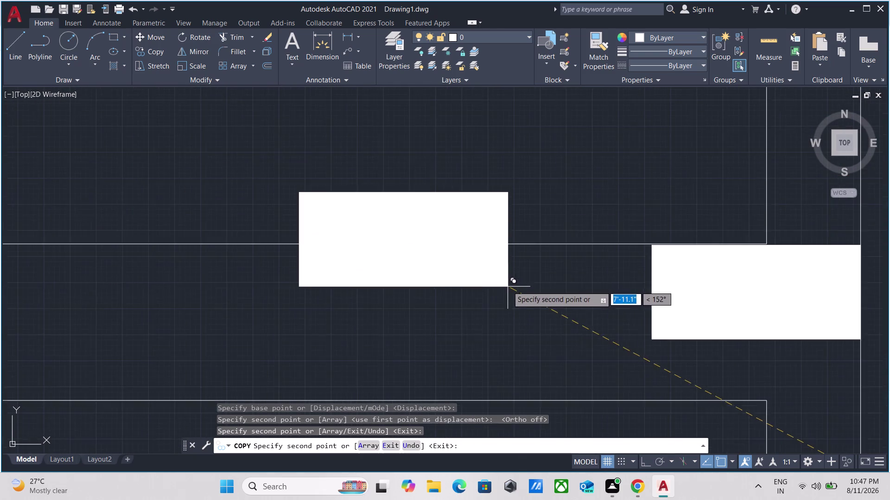
scroll(down, 3)
key(Escape)
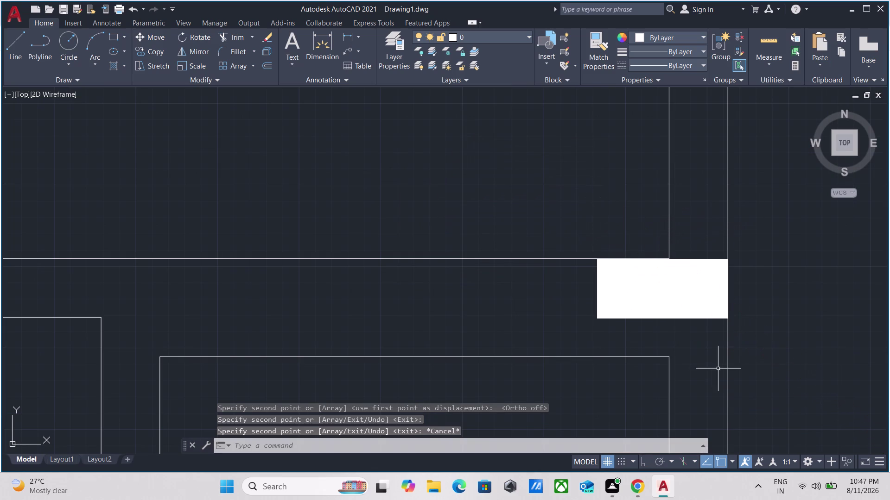
Move the new white block by its top-right corner onto the wall corner endpoint.
drag(713, 354, 706, 345)
click(675, 292)
key(m)
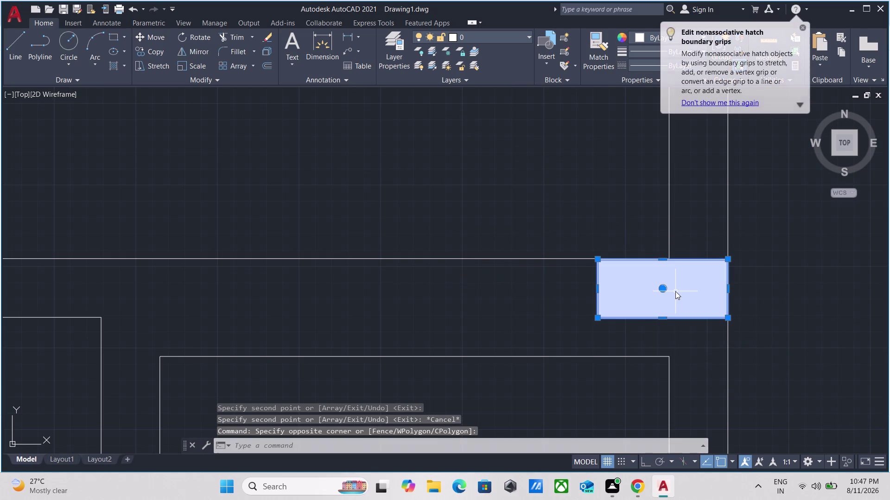
key(Return)
click(727, 258)
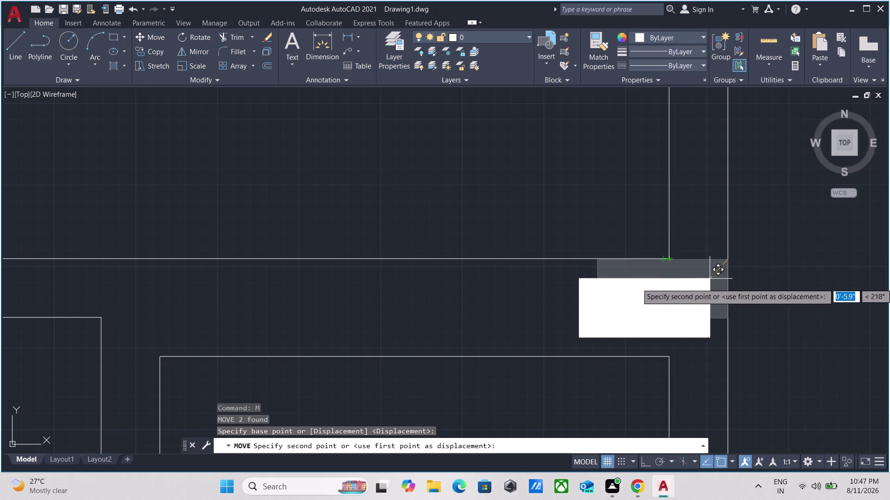
scroll(down, 3)
scroll(up, 3)
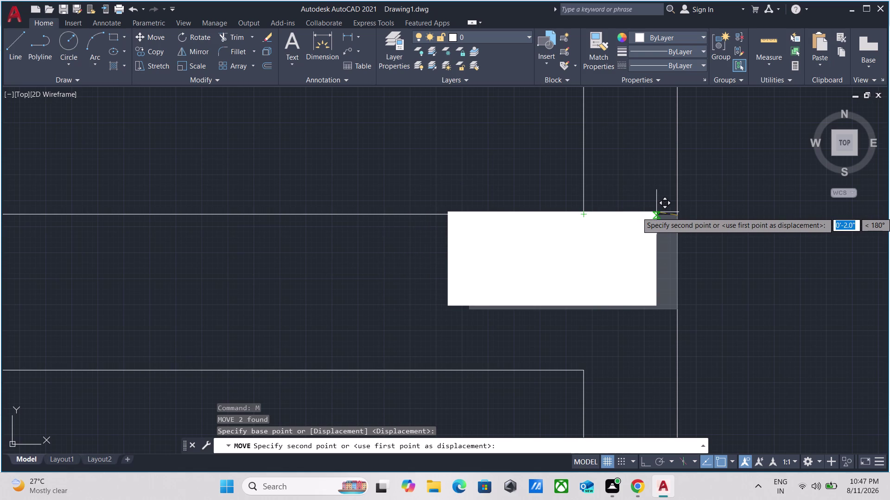
click(677, 212)
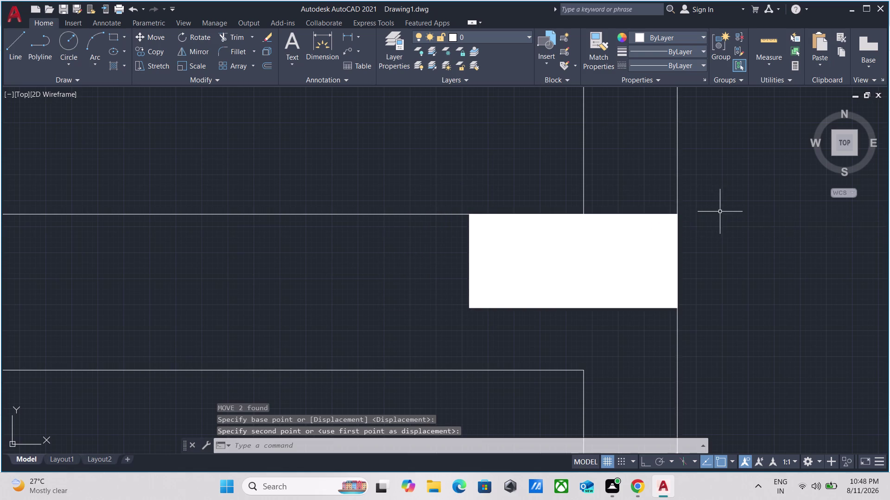
scroll(down, 3)
scroll(down, 3)
middle_drag(733, 340, 664, 223)
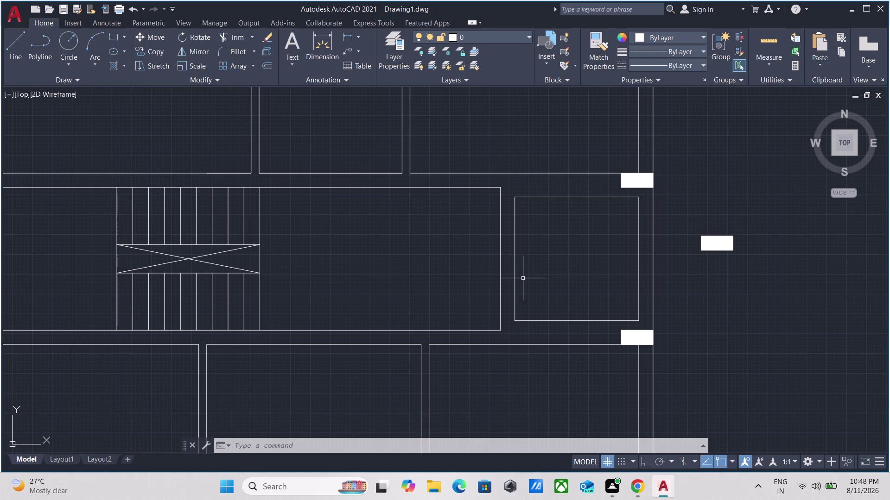
Draw a short line across the small room's wall.
key(l)
key(Return)
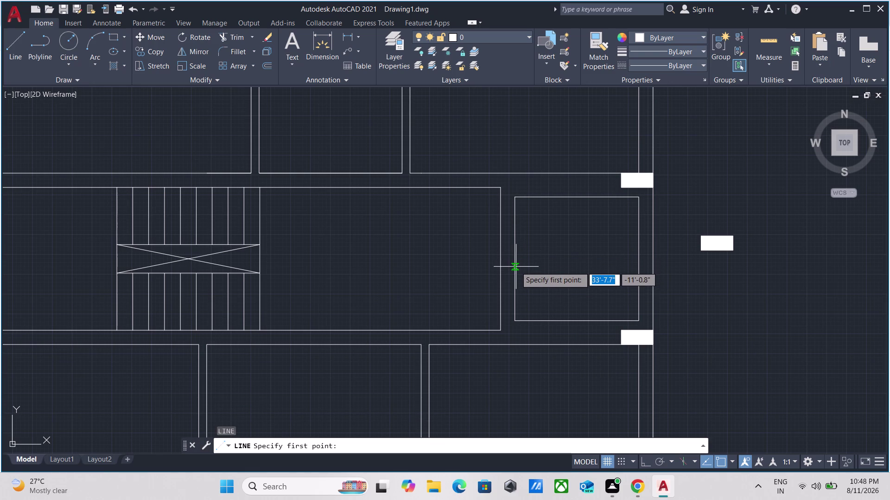
click(516, 259)
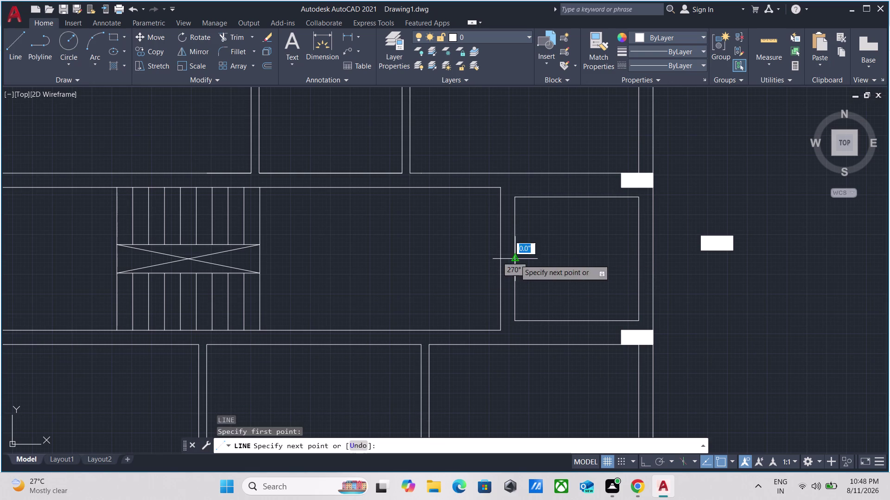
click(500, 257)
scroll(up, 3)
key(Escape)
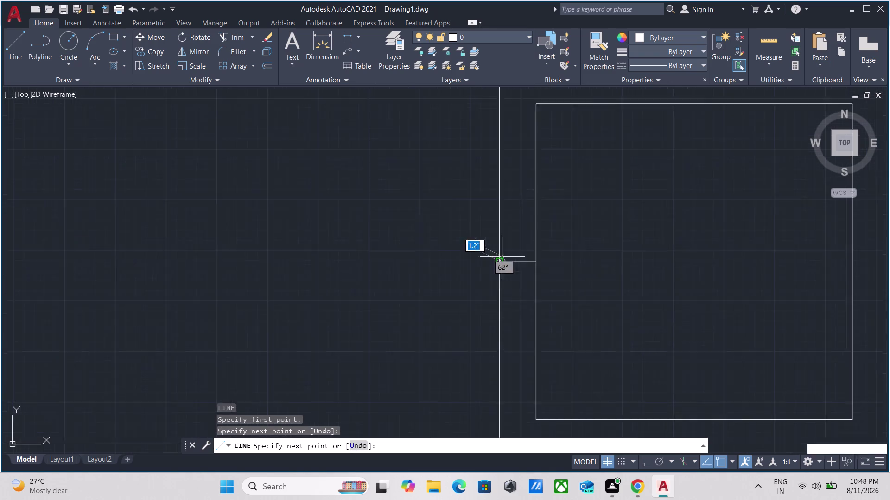
drag(548, 287, 543, 284)
click(527, 248)
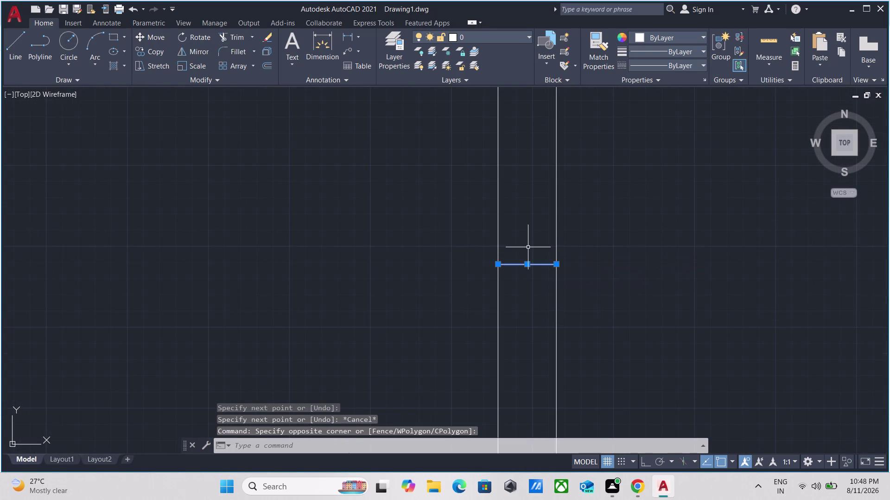
Offset the short line 1' to place a copy below it.
key(o)
key(Return)
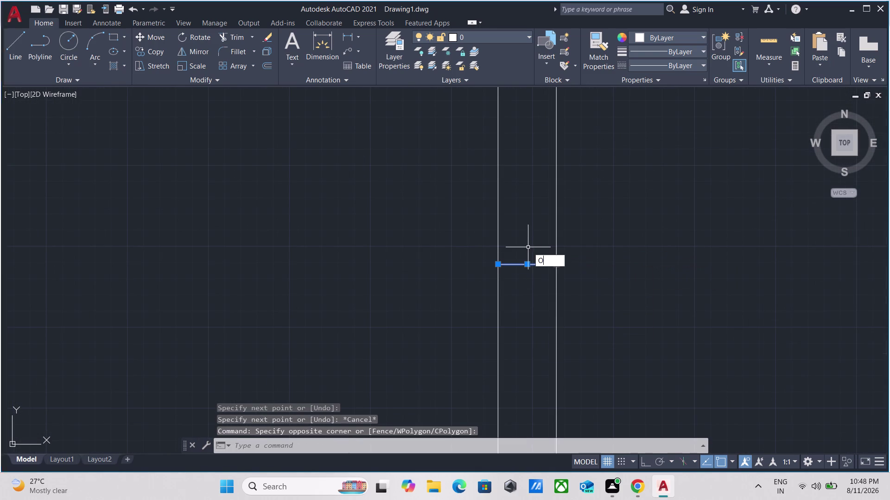
click(526, 265)
click(528, 214)
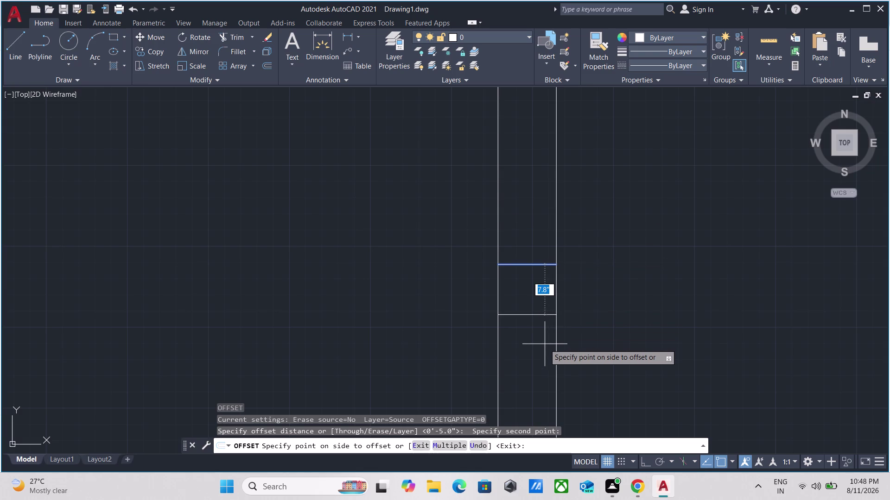
key(1)
key(apostrophe)
key(Return)
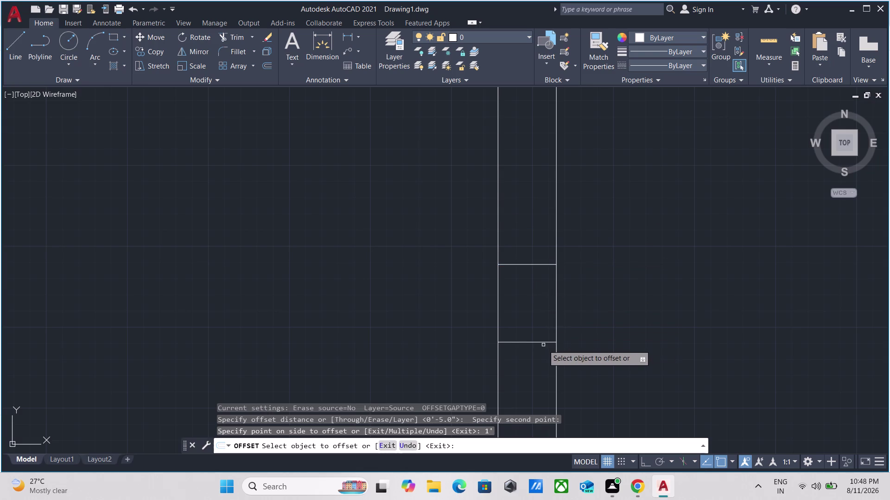
click(527, 265)
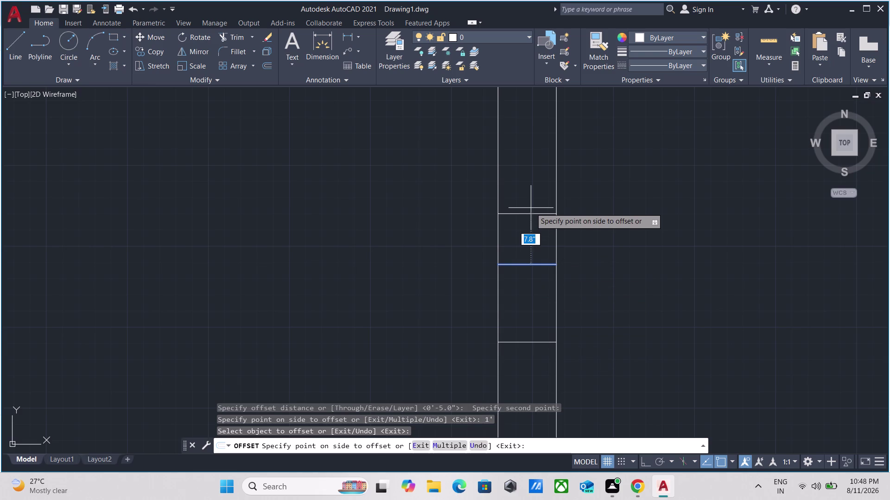
Add a second 1' offset copy, completing three parallel lines.
key(1)
key(apostrophe)
key(Return)
scroll(down, 3)
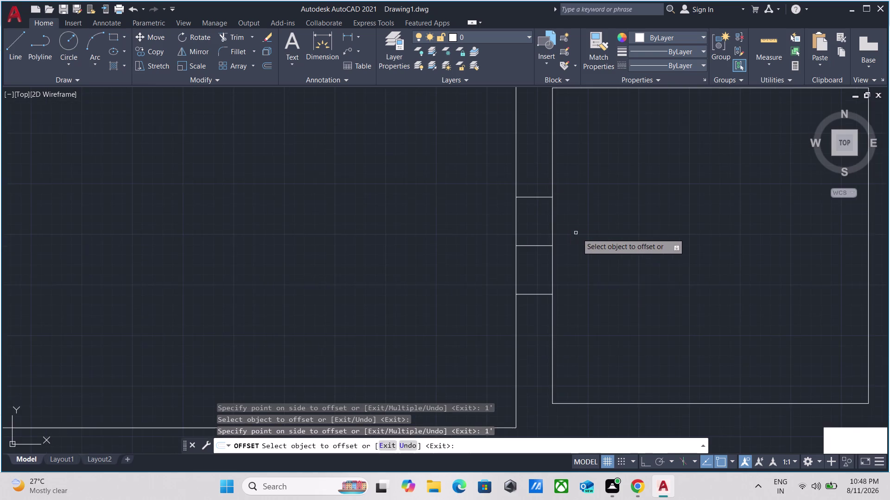
scroll(down, 3)
scroll(down, 3)
middle_click(588, 243)
scroll(up, 3)
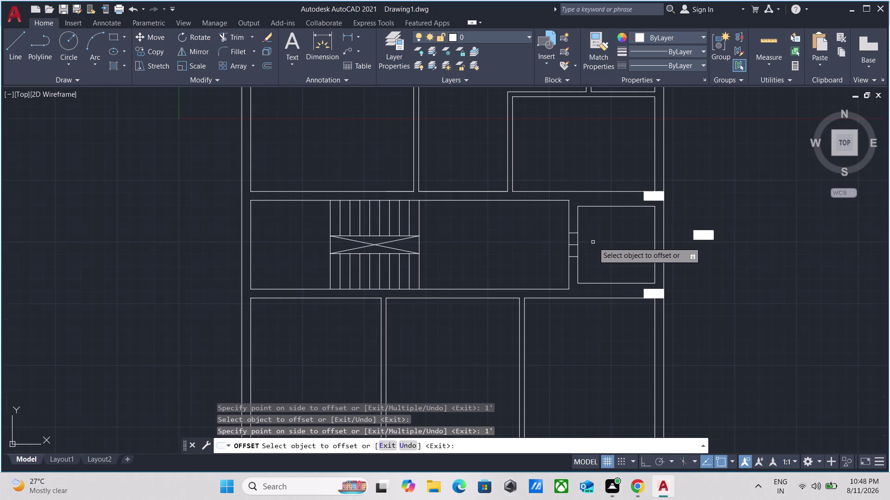
scroll(up, 3)
key(Escape)
Start copying the white block beside the wall, then cancel the copy.
drag(737, 283, 735, 278)
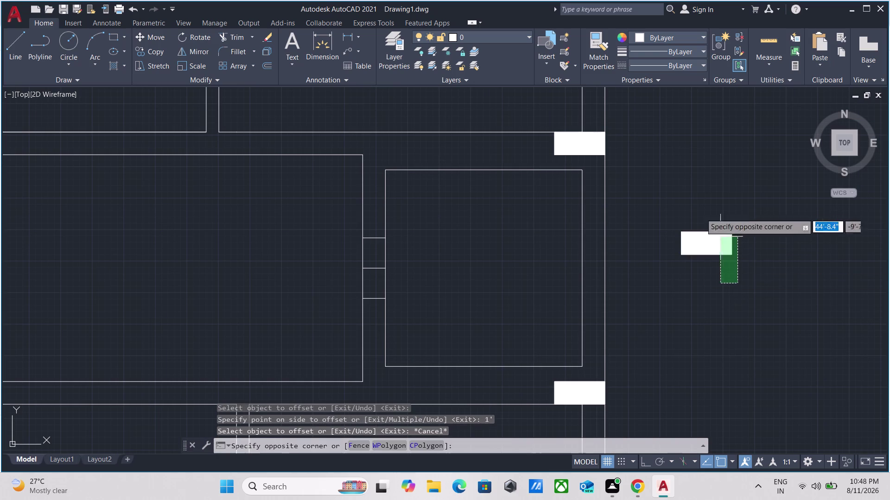
click(671, 192)
text(CO)
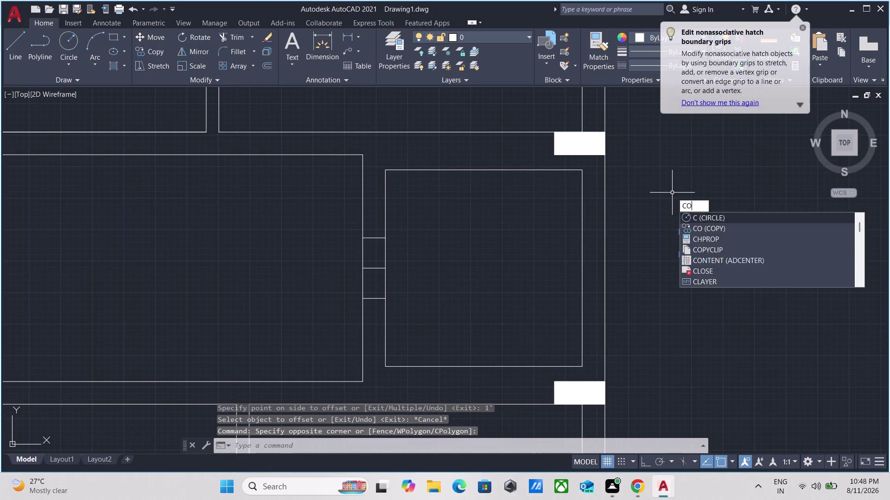
key(Return)
click(732, 252)
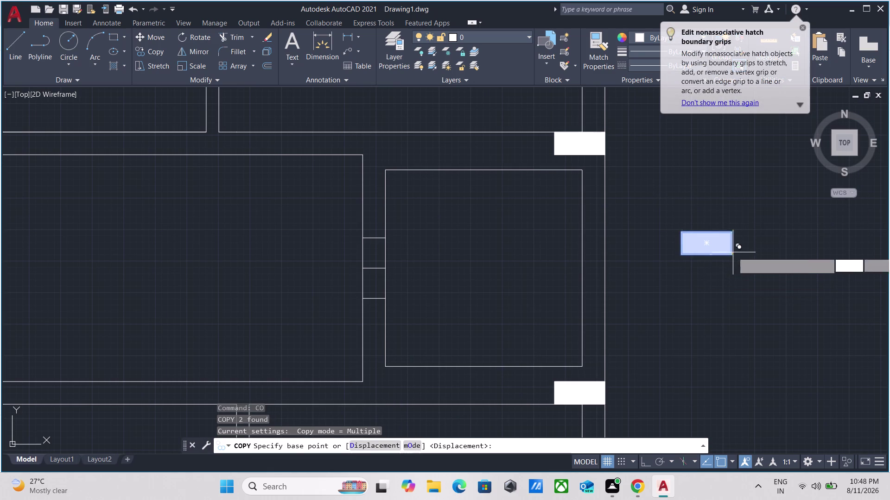
scroll(down, 3)
middle_drag(171, 202, 419, 235)
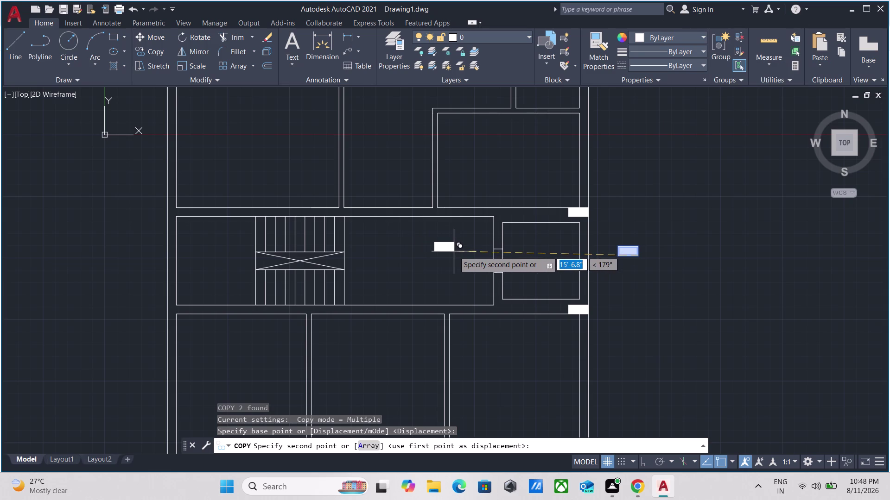
scroll(up, 3)
key(Escape)
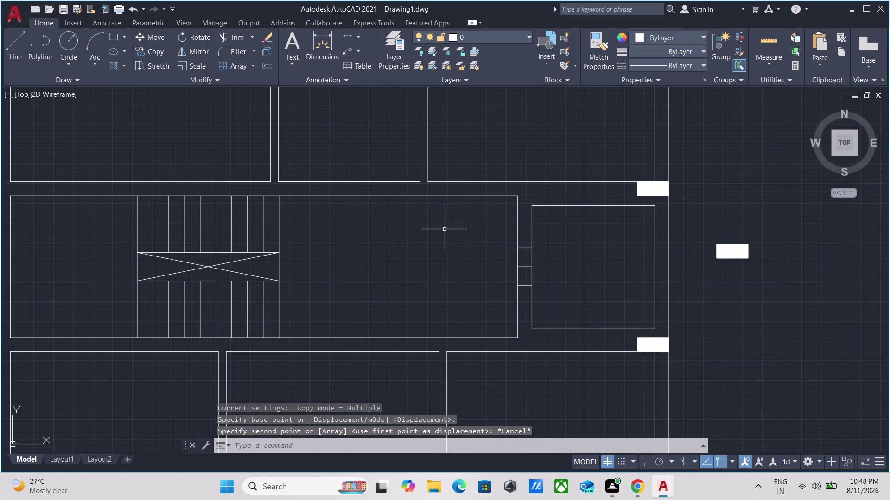
Copy the loose white block to the stair room's upper-left wall corner.
drag(801, 296, 794, 293)
click(710, 205)
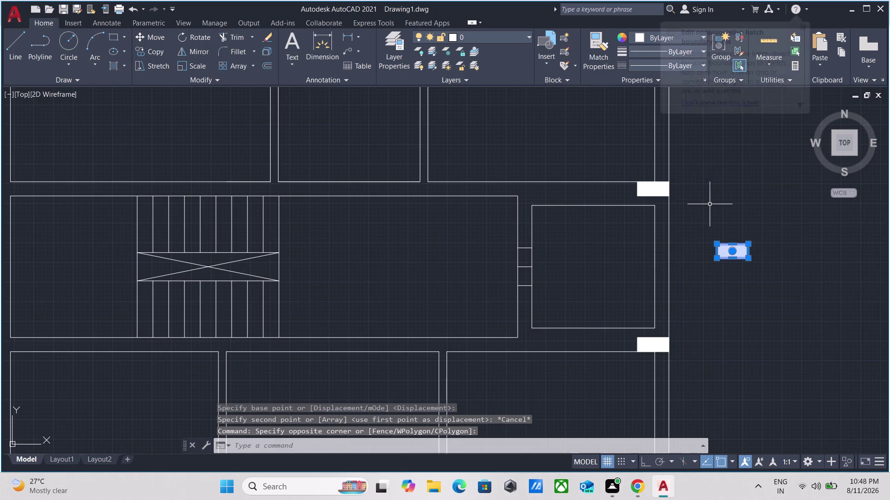
text(CO)
key(Return)
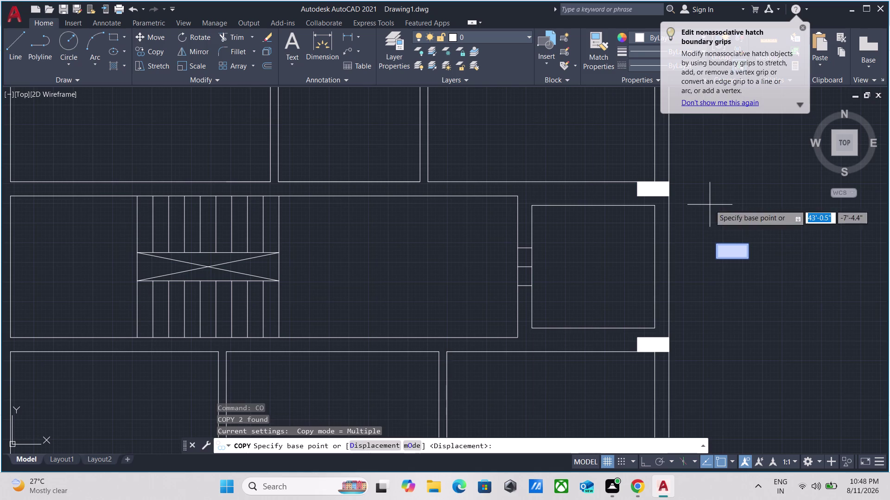
click(714, 261)
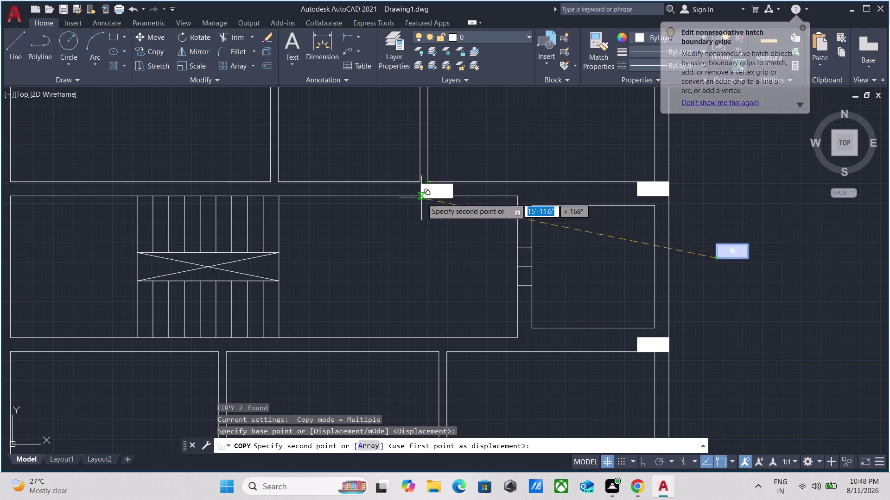
scroll(up, 3)
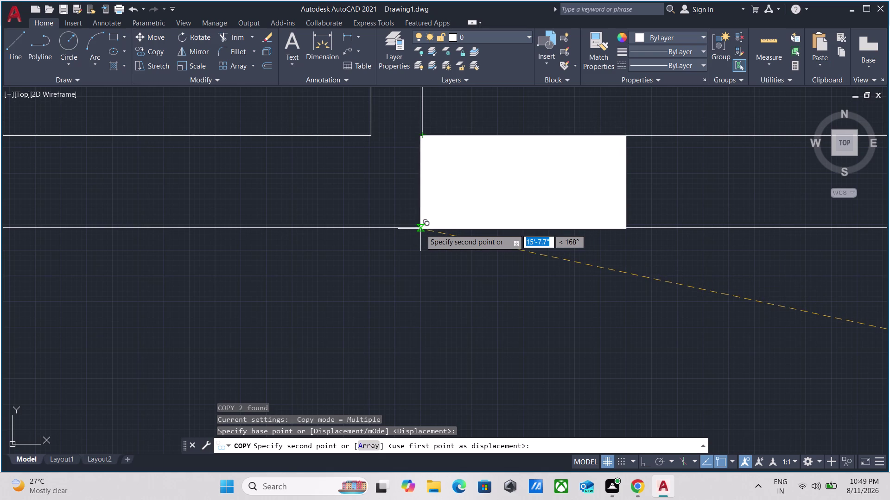
scroll(down, 3)
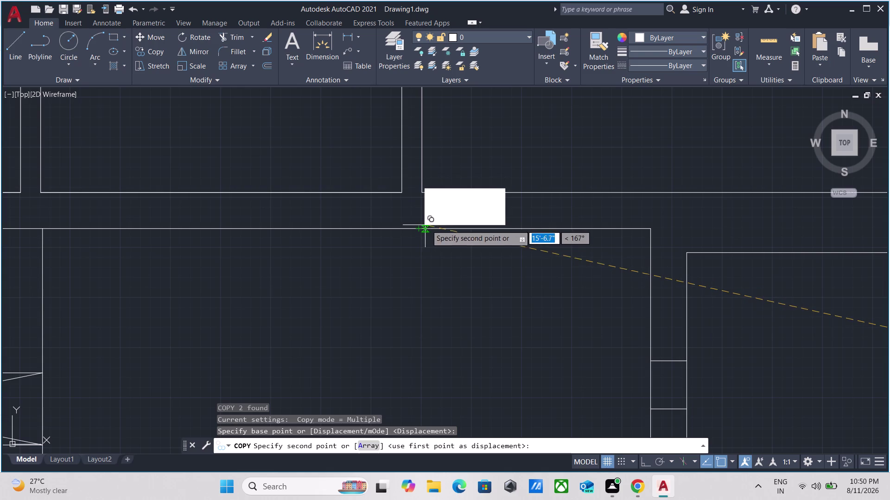
scroll(down, 3)
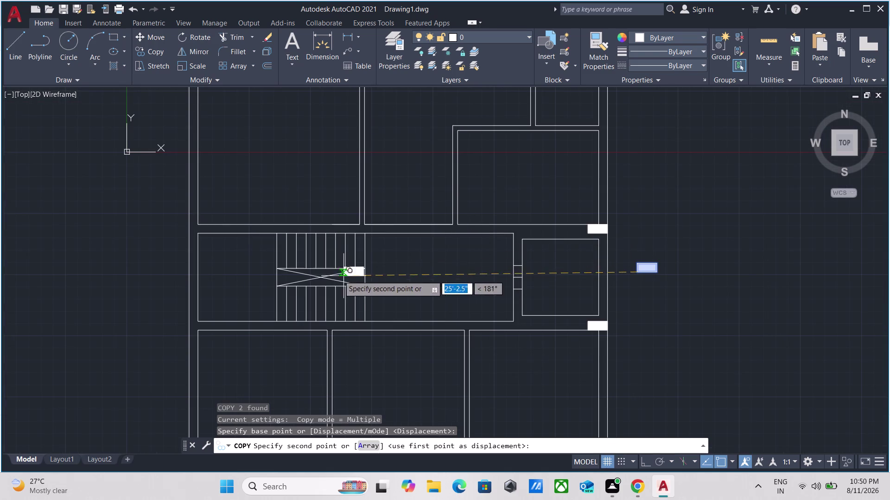
scroll(up, 3)
middle_drag(177, 222, 180, 221)
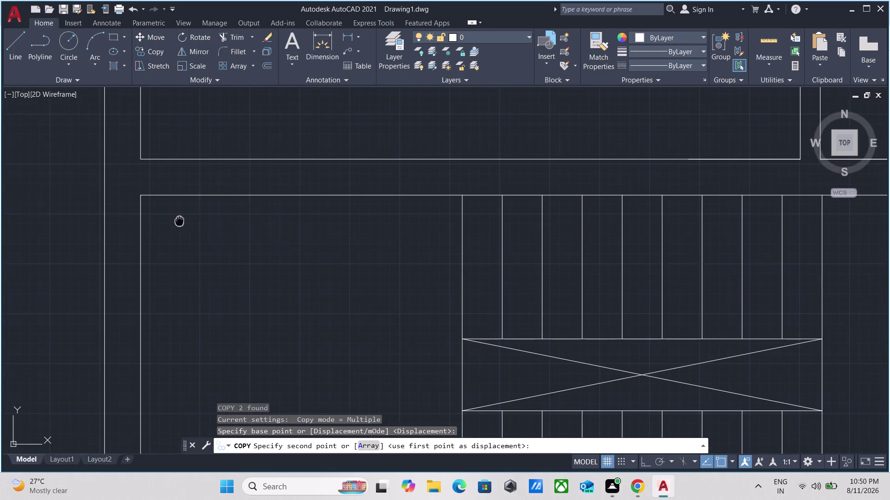
middle_drag(179, 221, 312, 223)
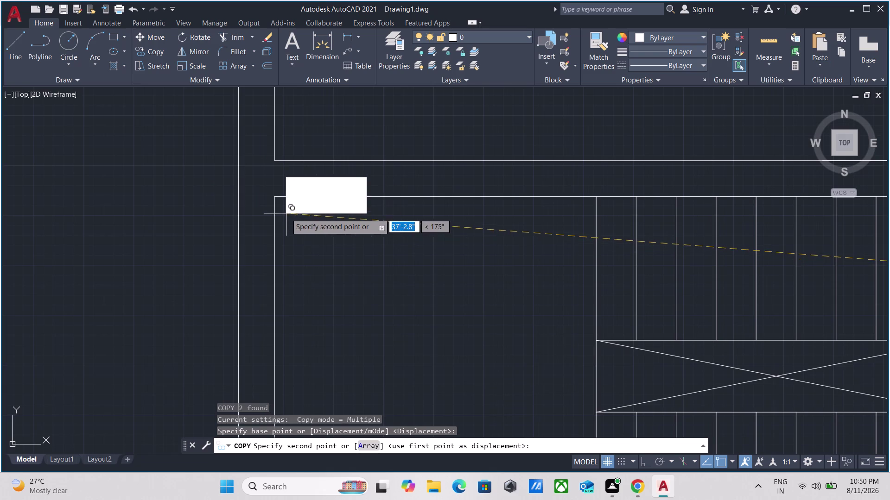
scroll(up, 3)
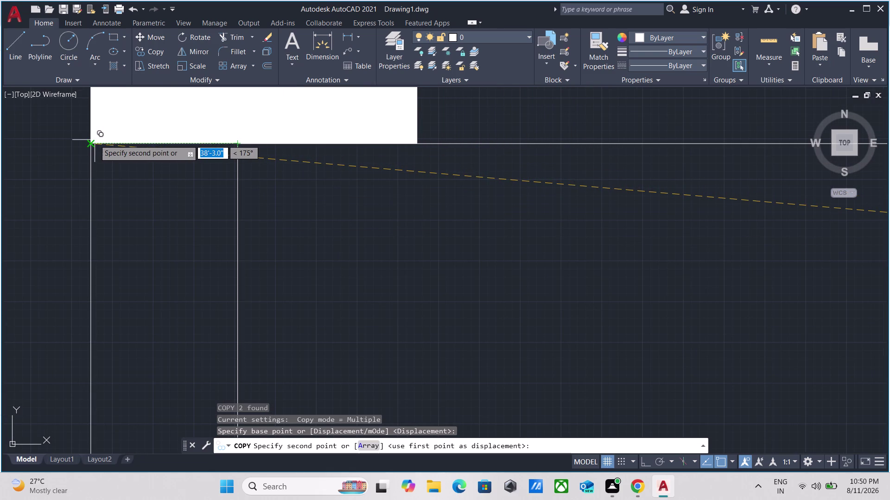
click(95, 140)
Place a block copy at the stair room's lower-left wall corner.
scroll(down, 3)
middle_drag(397, 226, 331, 158)
scroll(down, 3)
middle_drag(371, 256, 365, 205)
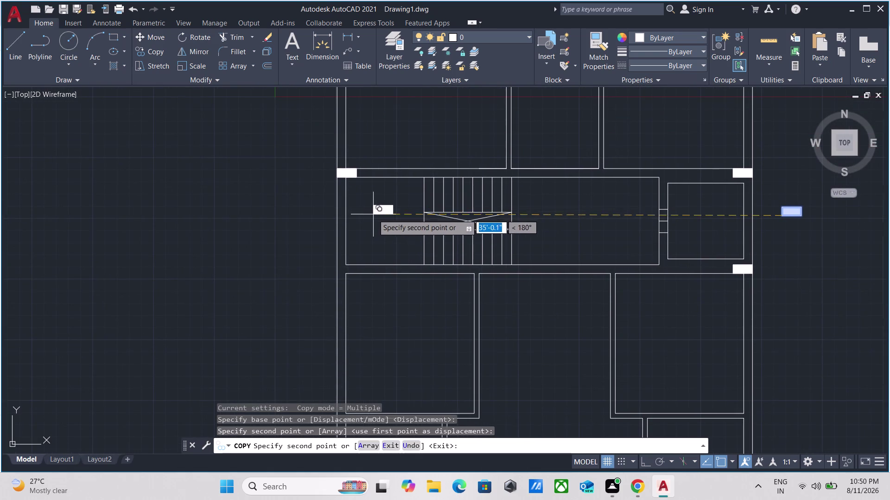
scroll(up, 3)
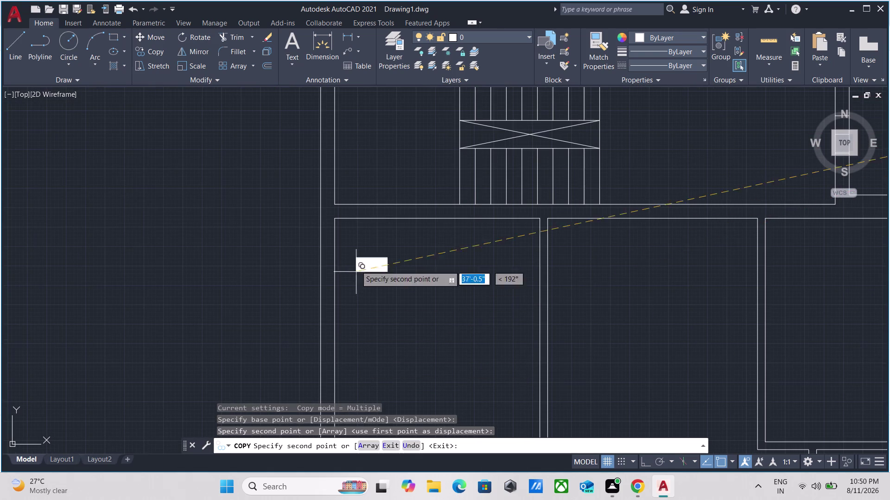
scroll(up, 3)
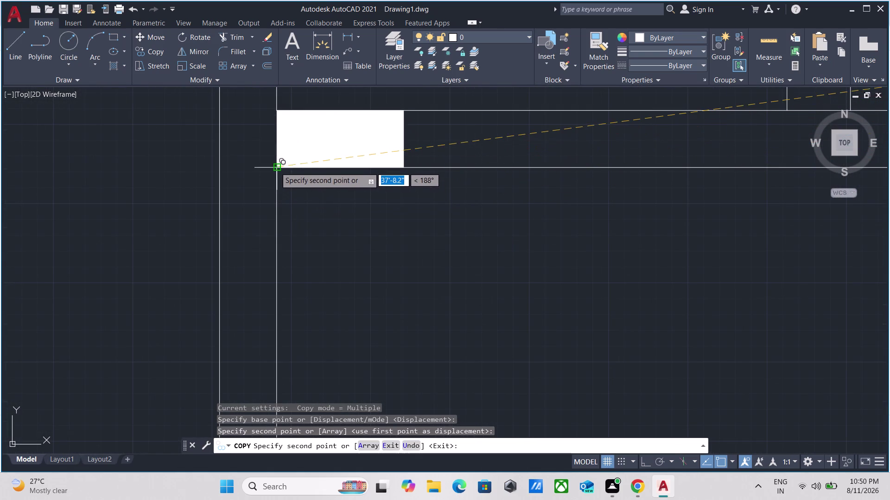
click(218, 163)
Place a block copy at the next junction along the left wall.
scroll(down, 3)
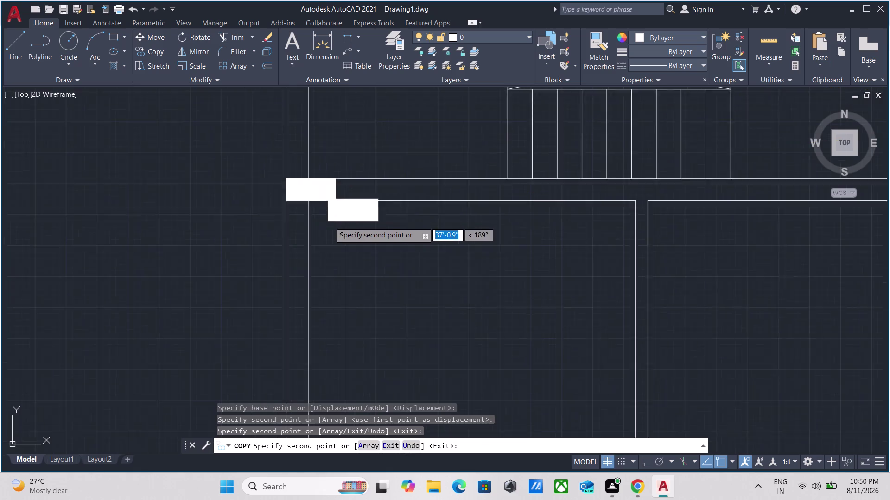
scroll(down, 3)
scroll(down, 3)
middle_drag(392, 277, 392, 276)
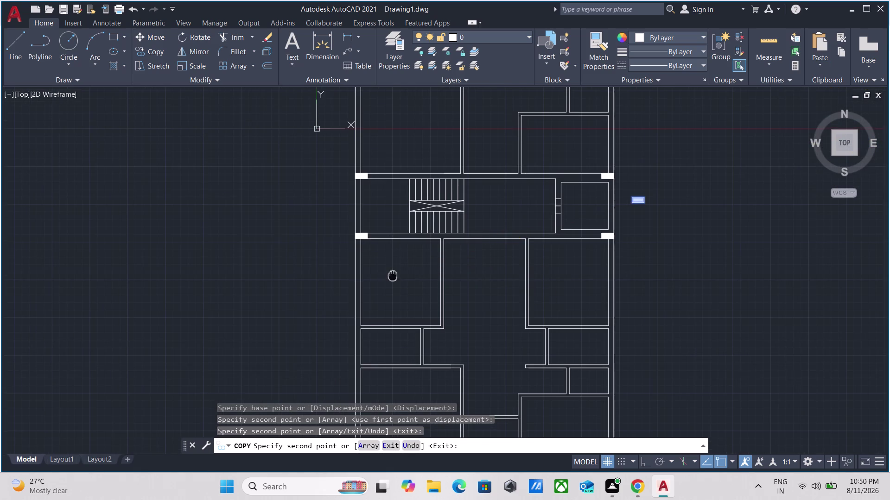
middle_drag(393, 275, 379, 174)
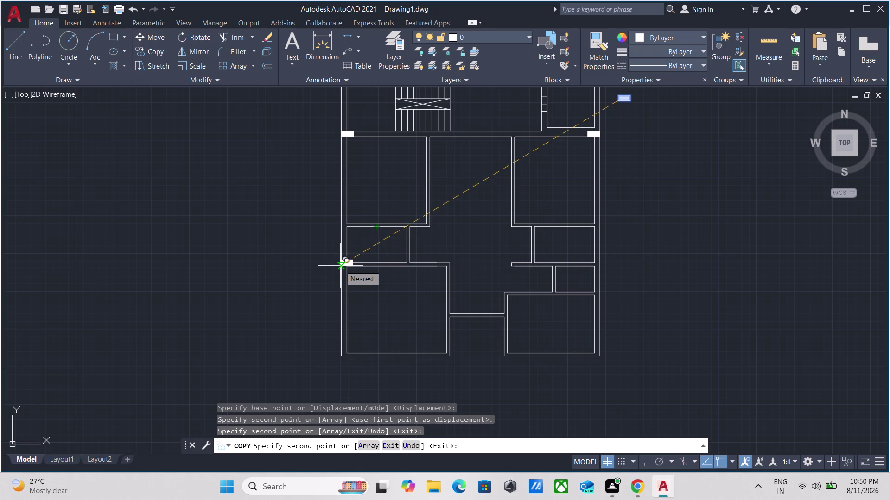
scroll(up, 3)
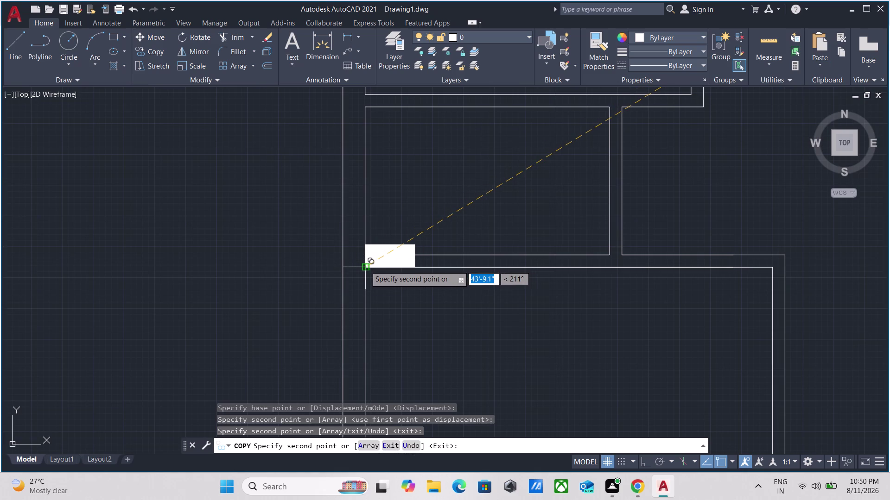
click(342, 261)
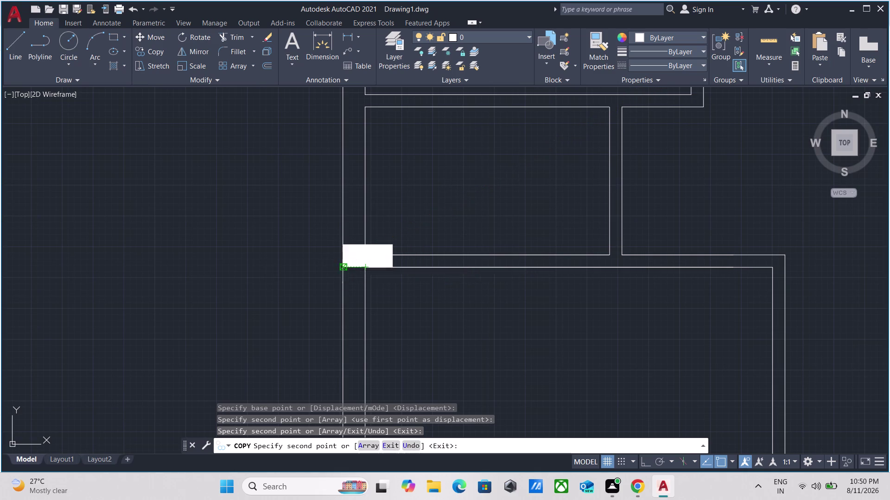
Place a block copy at the plan's bottom-left corner, then end copying.
scroll(down, 3)
middle_drag(404, 278, 414, 168)
scroll(down, 3)
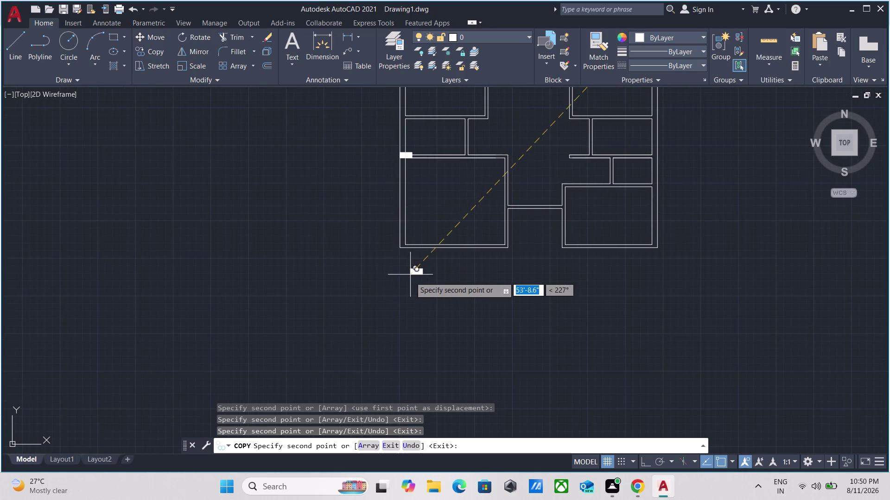
scroll(up, 3)
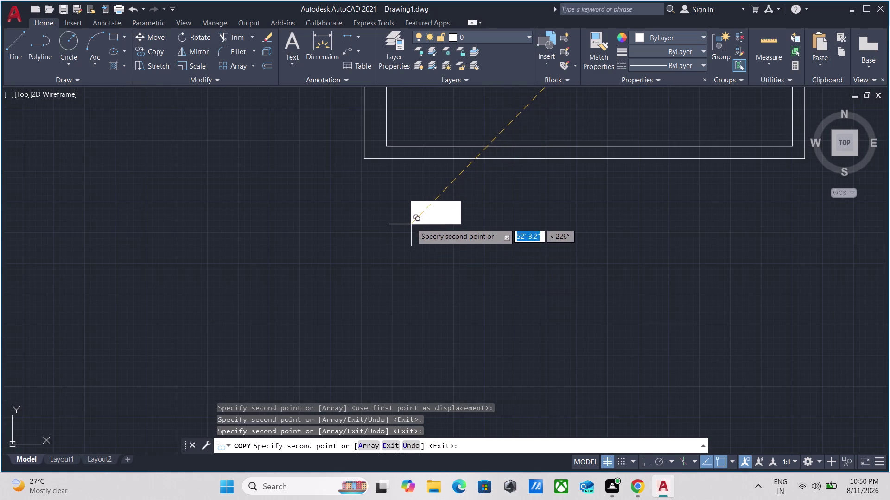
scroll(up, 3)
scroll(down, 3)
middle_drag(369, 178, 395, 309)
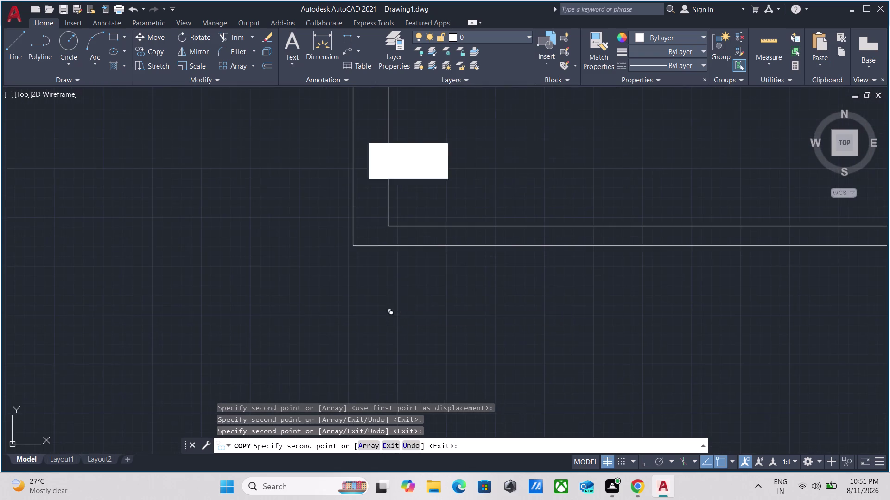
click(352, 243)
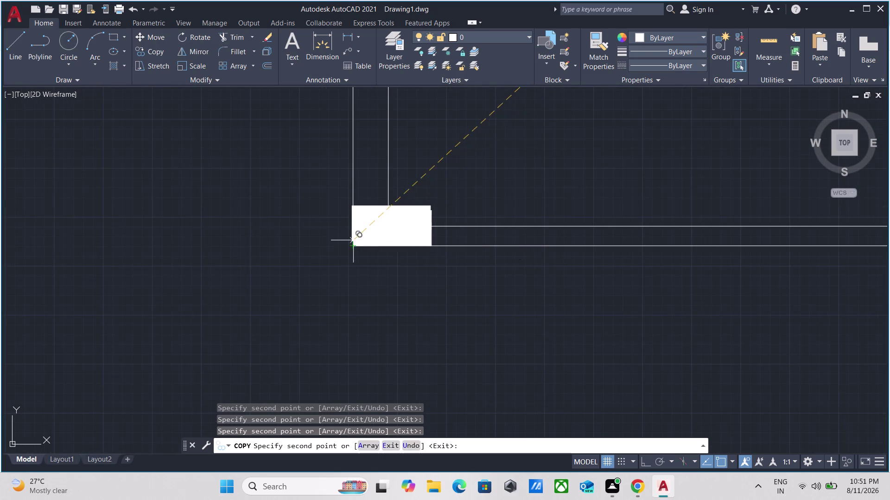
scroll(down, 3)
middle_drag(535, 176, 385, 181)
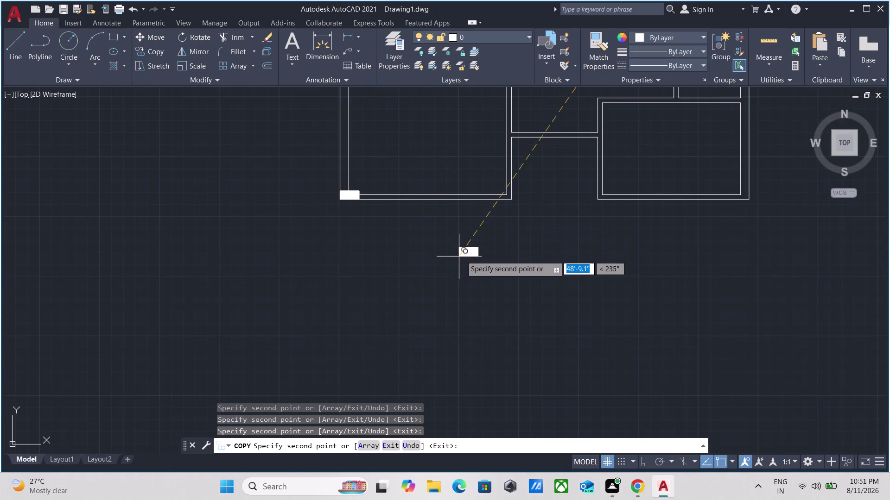
scroll(down, 3)
scroll(down, 3)
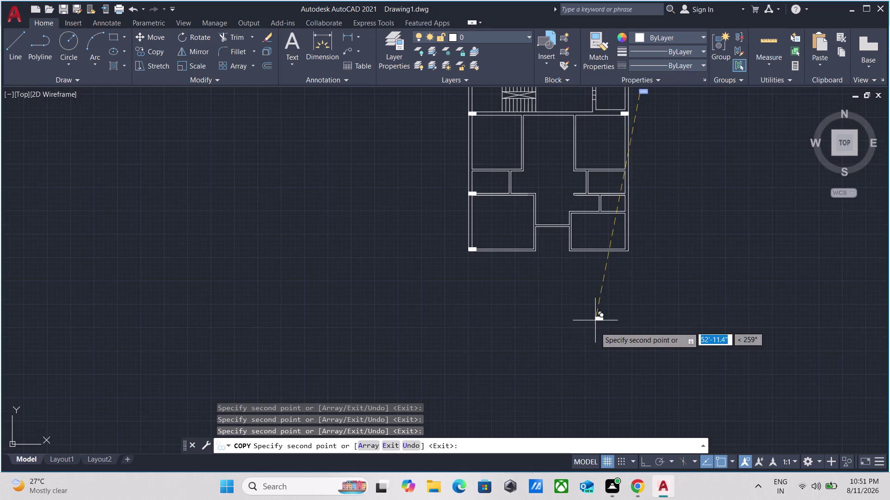
key(Escape)
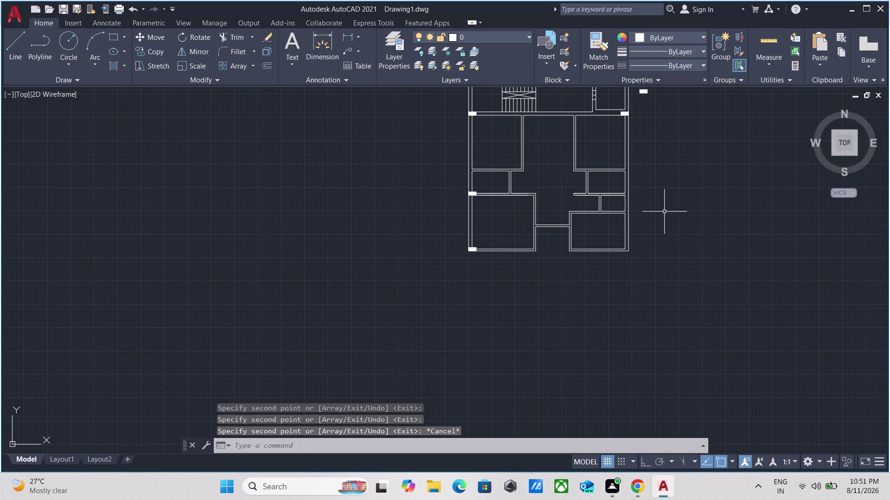
Select the spare white block beside the plan again.
middle_drag(667, 174, 661, 295)
scroll(up, 3)
drag(681, 296, 670, 289)
Copy the spare white block from its corner to a lower wall corner.
click(564, 185)
key(c)
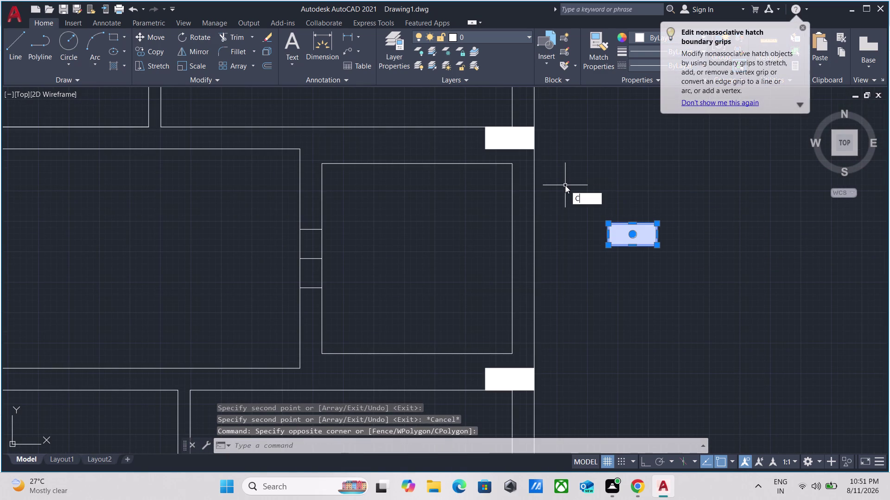
key(o)
key(Return)
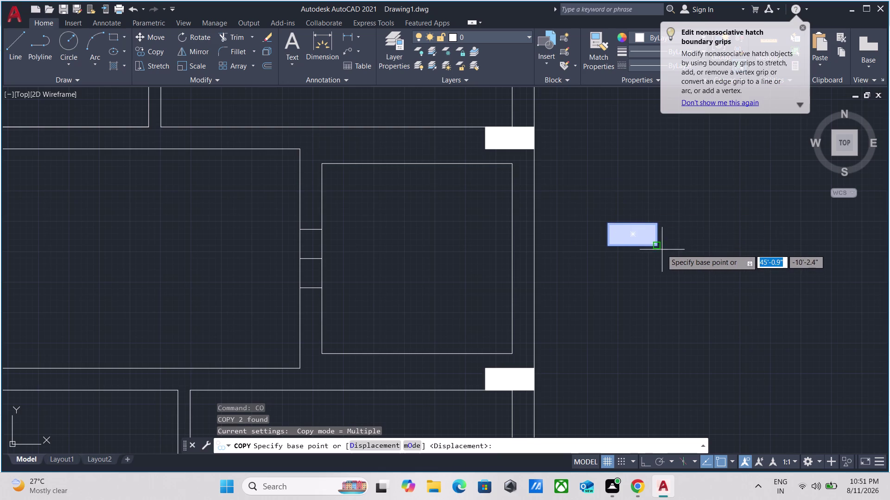
click(658, 247)
scroll(down, 3)
middle_drag(624, 340, 679, 142)
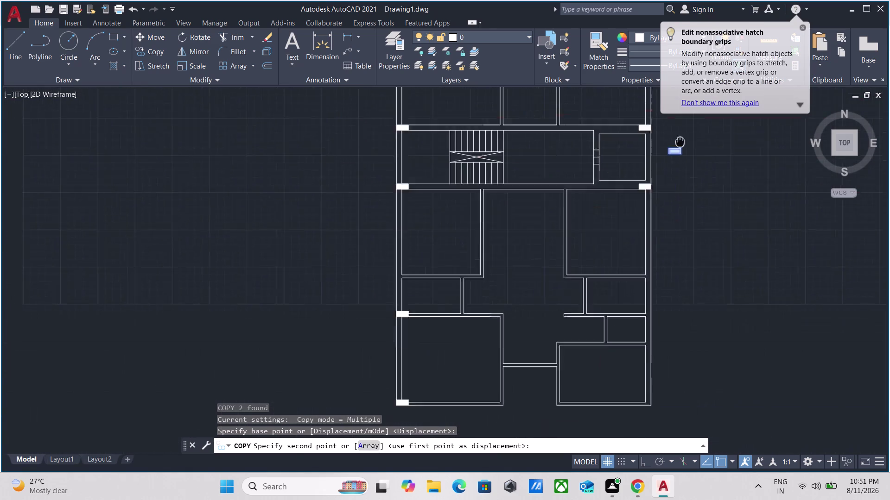
middle_drag(679, 141, 692, 113)
scroll(up, 3)
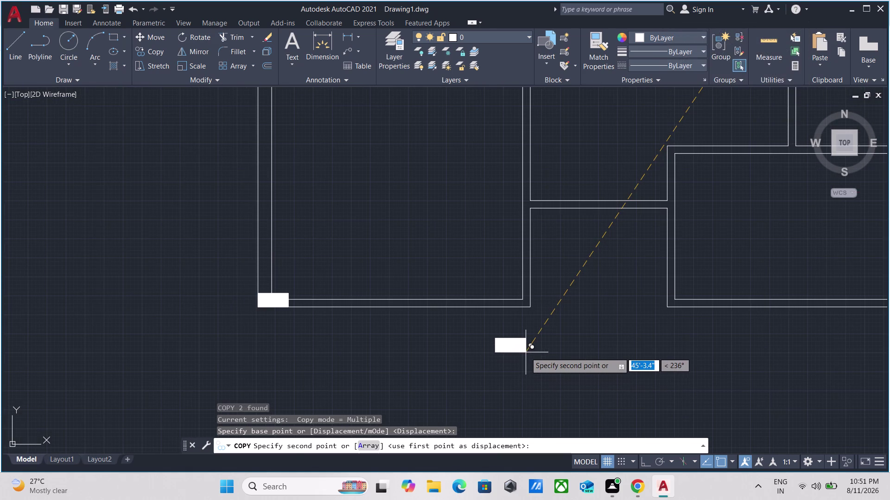
scroll(up, 3)
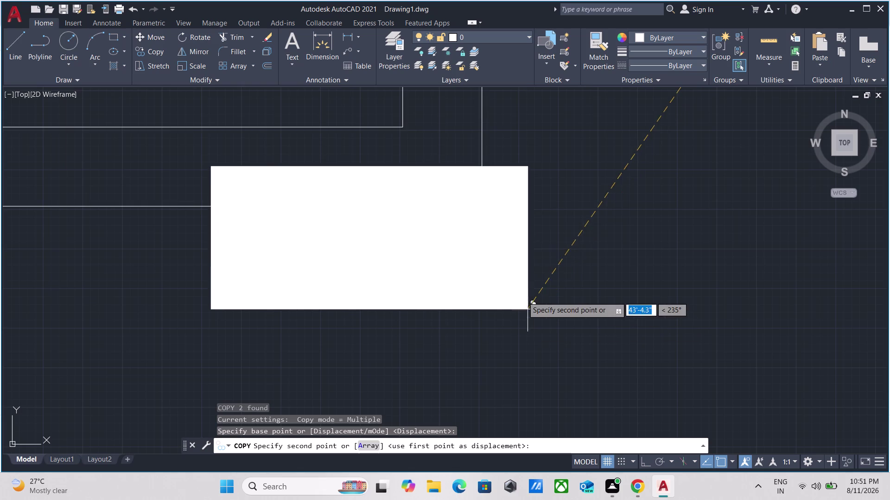
scroll(down, 3)
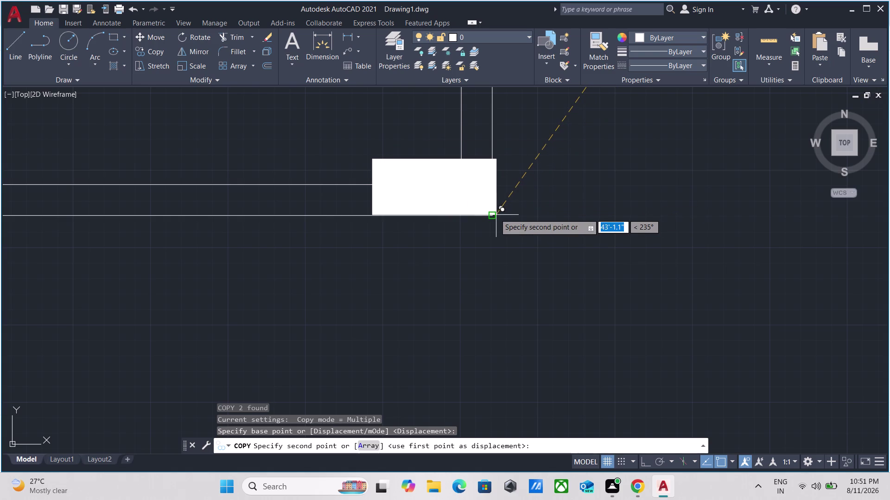
click(495, 214)
Place another white block copy at a lower wall end.
scroll(down, 3)
middle_drag(585, 185, 441, 231)
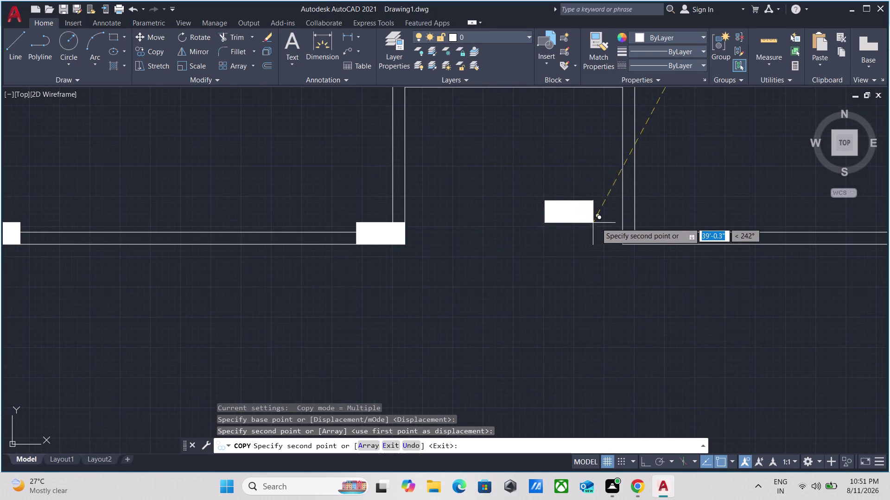
scroll(down, 3)
middle_drag(580, 261, 445, 298)
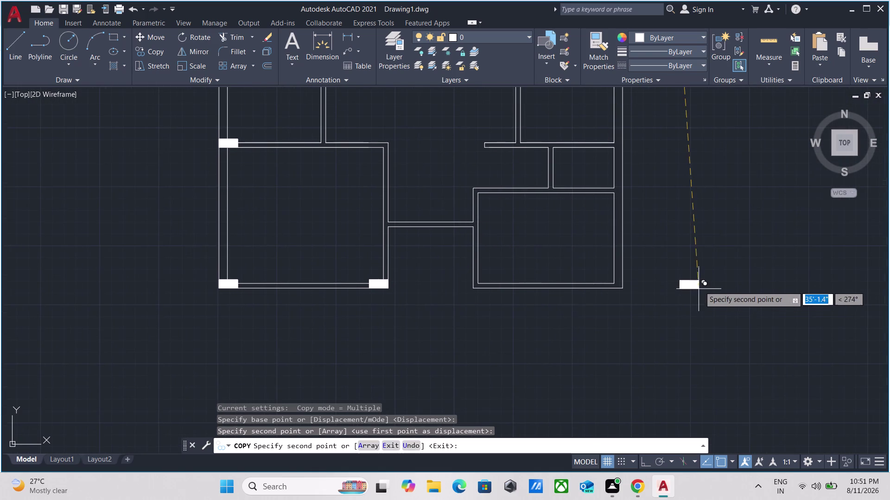
scroll(down, 3)
middle_drag(695, 283, 668, 362)
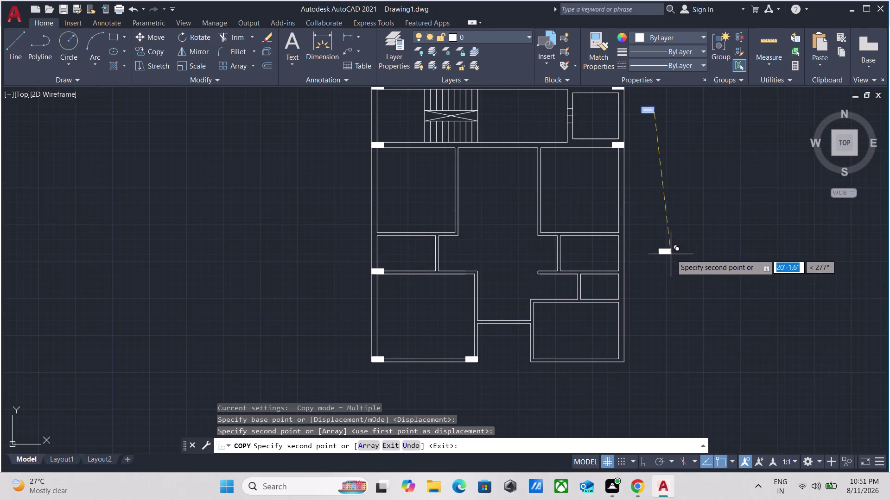
scroll(up, 3)
middle_drag(633, 403, 728, 207)
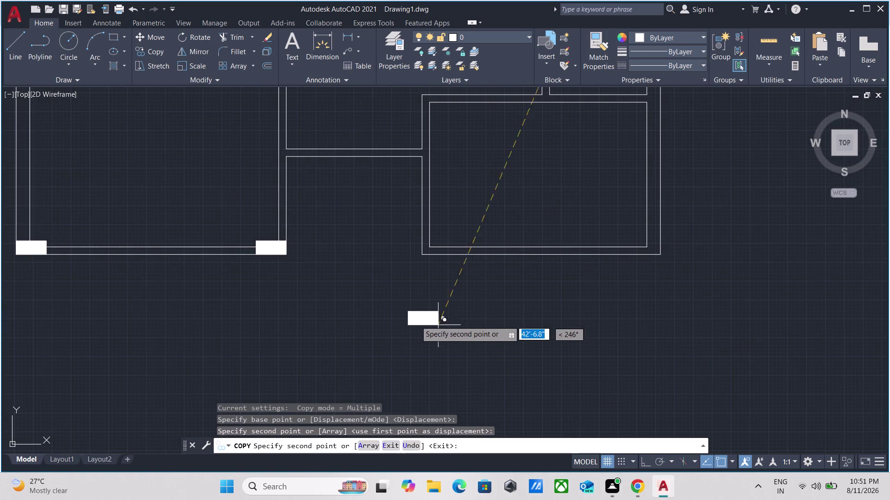
scroll(up, 3)
click(450, 321)
Copy the loose white block to a wall end, using its lower-left corner as base point.
key(Escape)
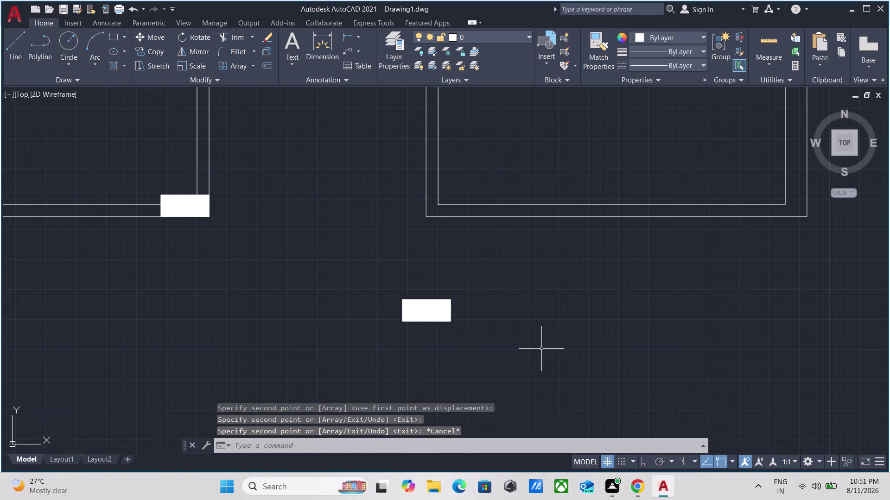
drag(539, 349, 527, 344)
click(360, 269)
text(C)
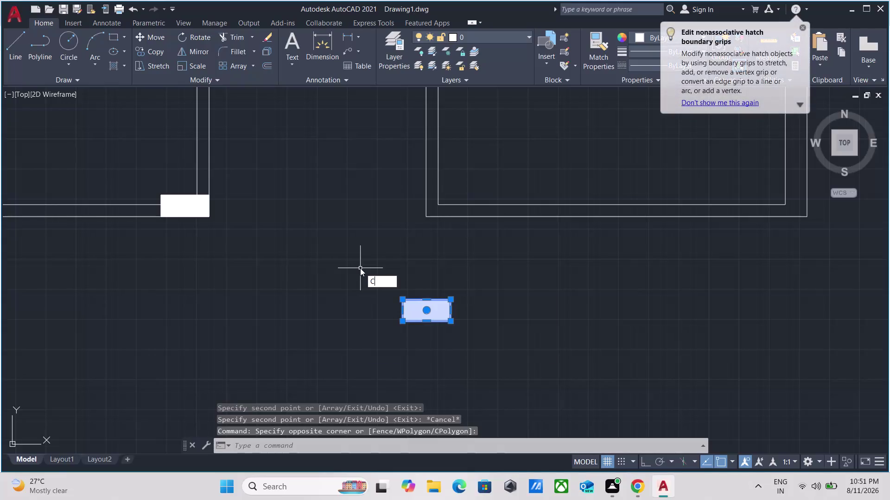
text(O)
key(Return)
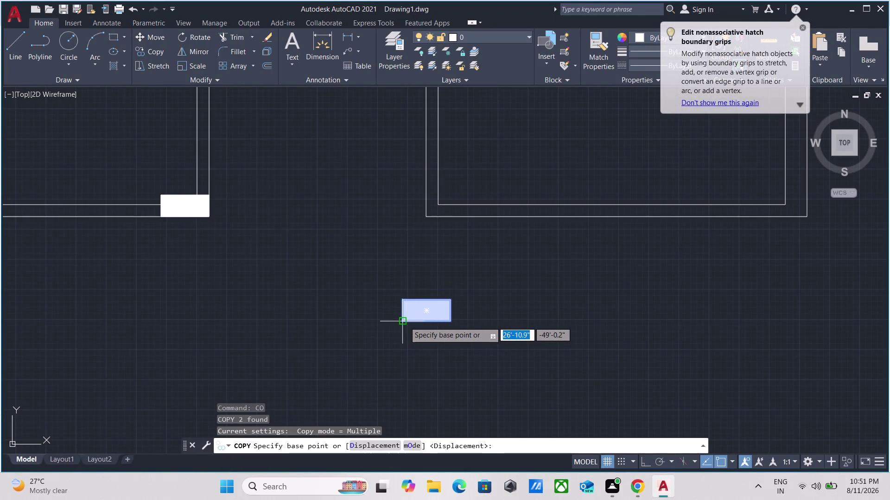
click(404, 321)
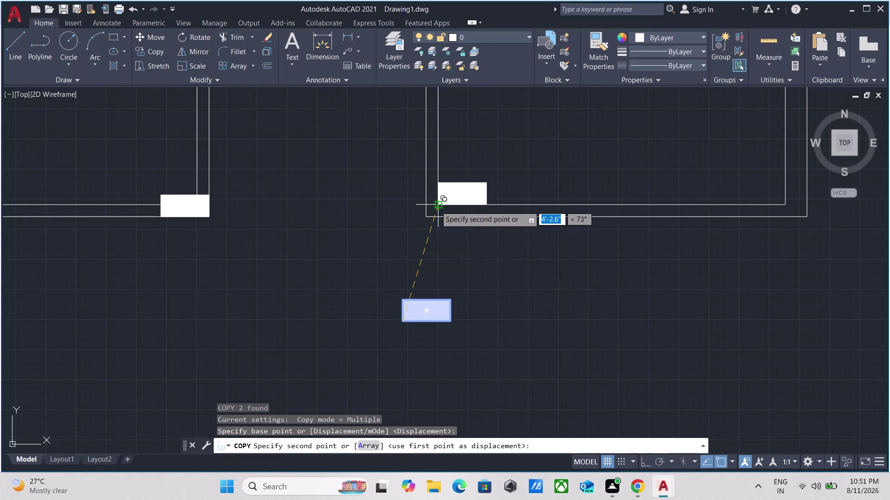
click(423, 218)
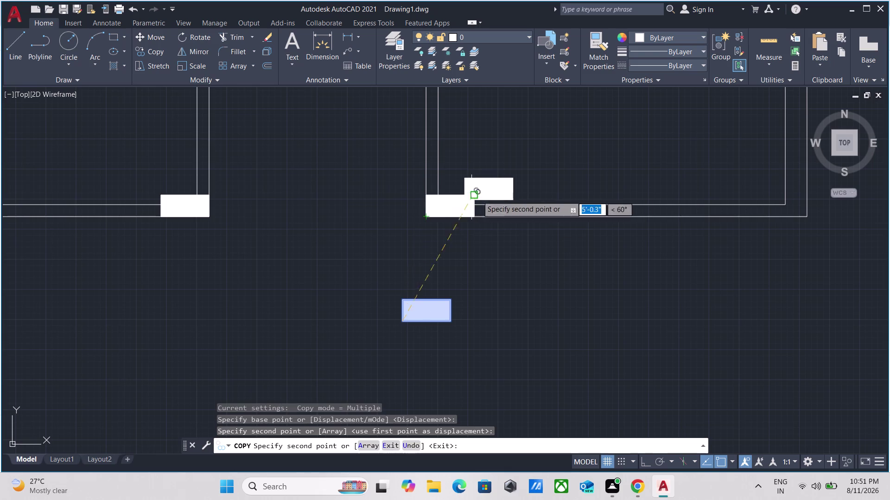
scroll(down, 3)
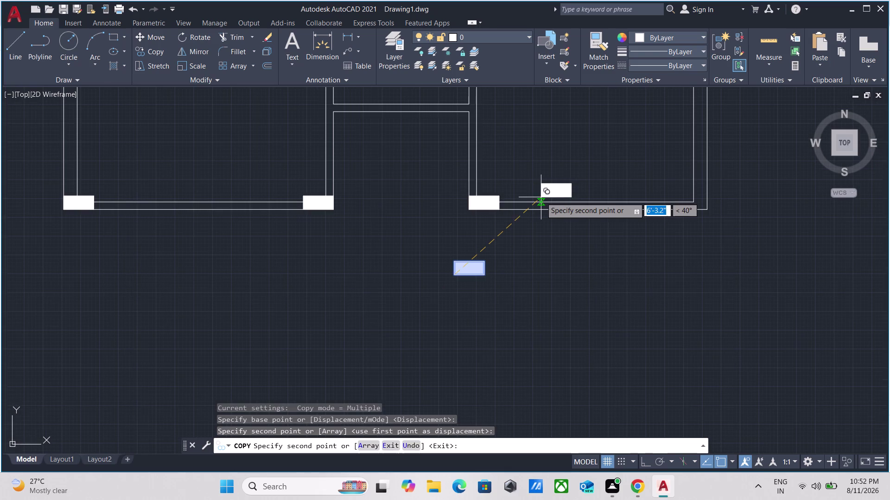
scroll(down, 3)
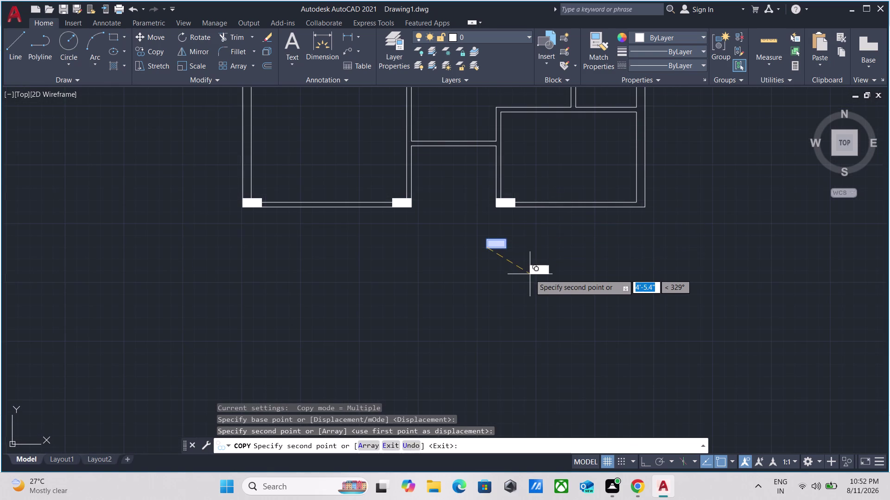
scroll(up, 3)
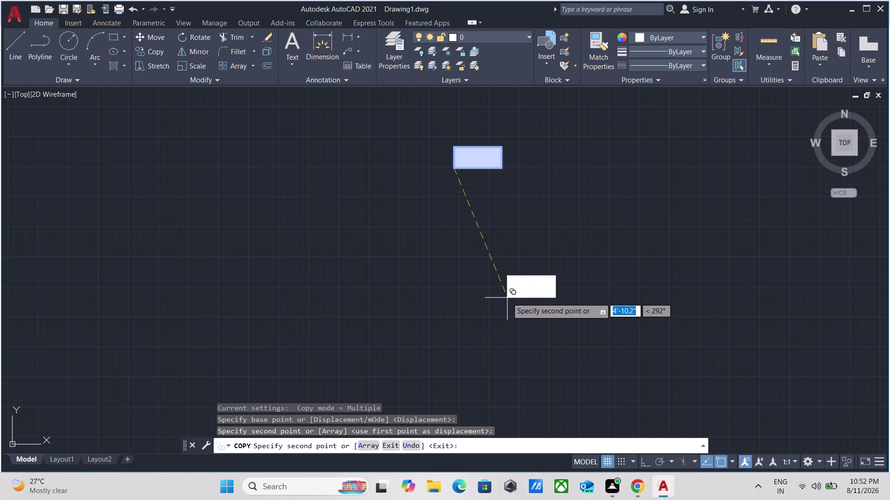
key(Escape)
Copy the white block to the bottom-right wall corner, based on its lower-right corner.
drag(525, 217, 524, 211)
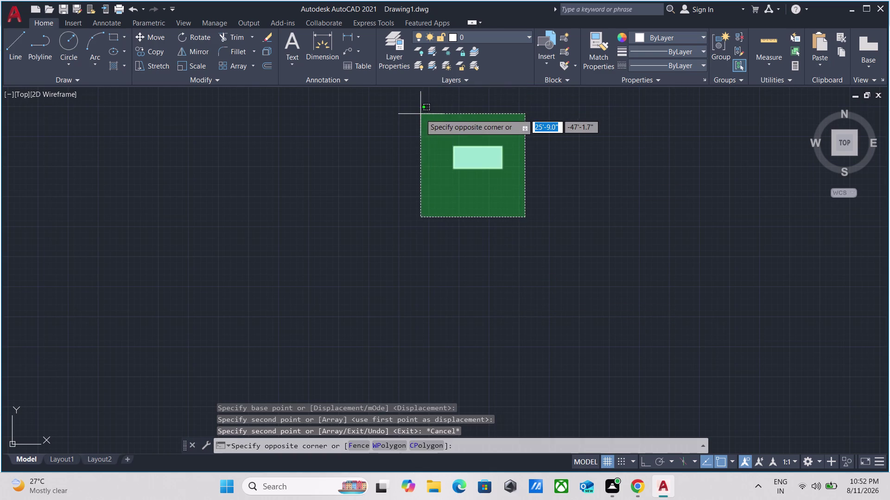
click(421, 114)
text(C)
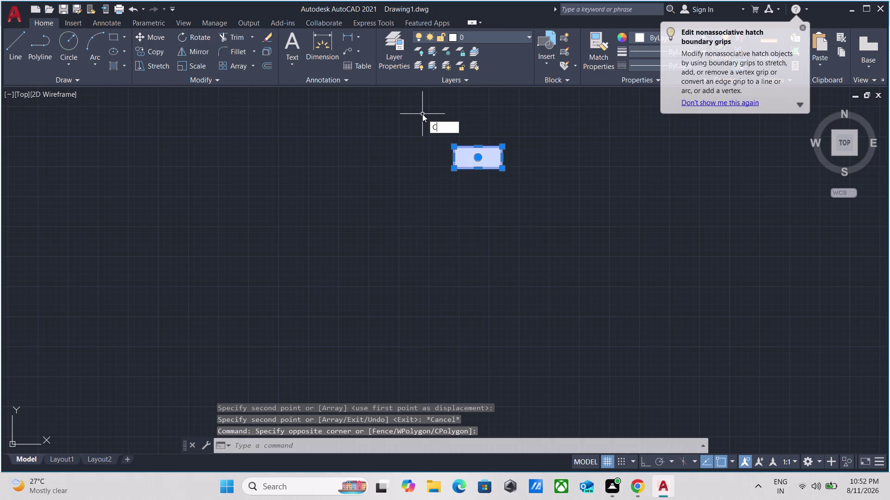
text(O)
key(Return)
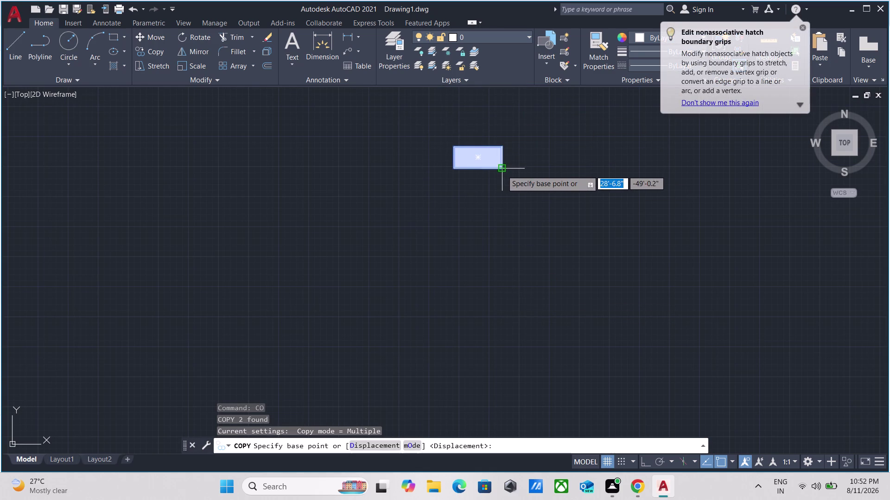
click(502, 168)
scroll(down, 3)
middle_drag(608, 191, 396, 182)
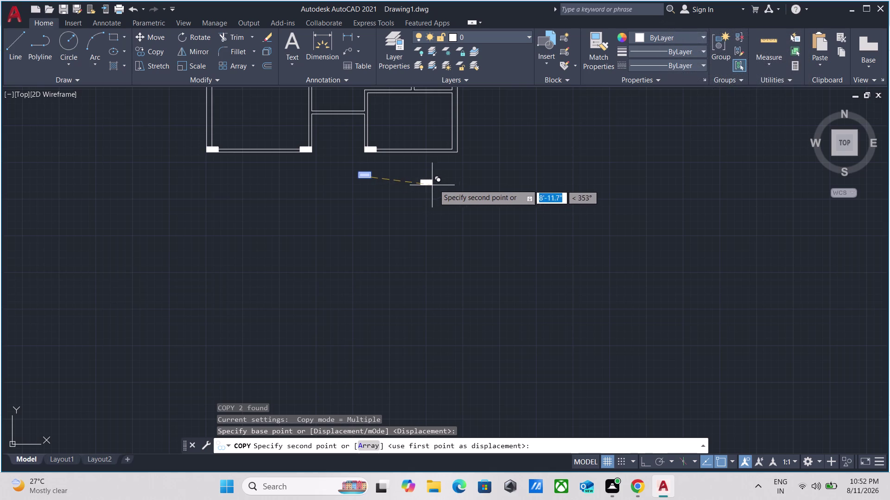
scroll(up, 3)
scroll(down, 3)
middle_drag(444, 116, 433, 144)
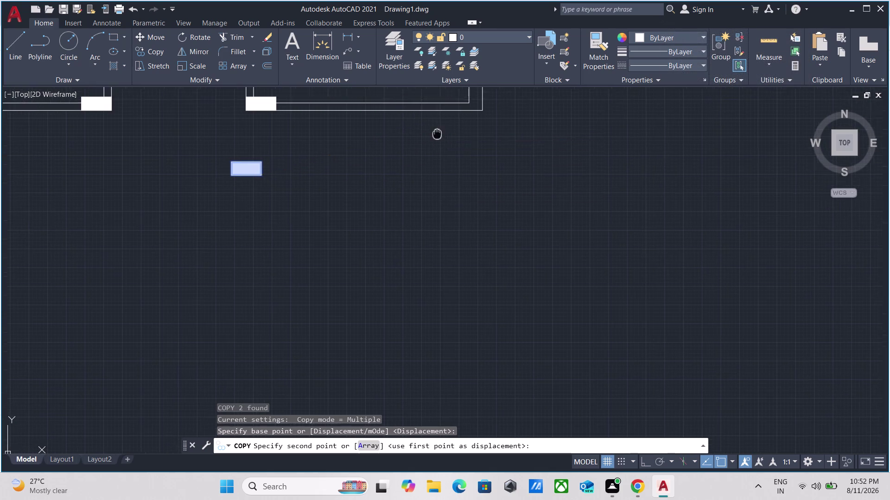
middle_drag(433, 144, 409, 209)
scroll(up, 3)
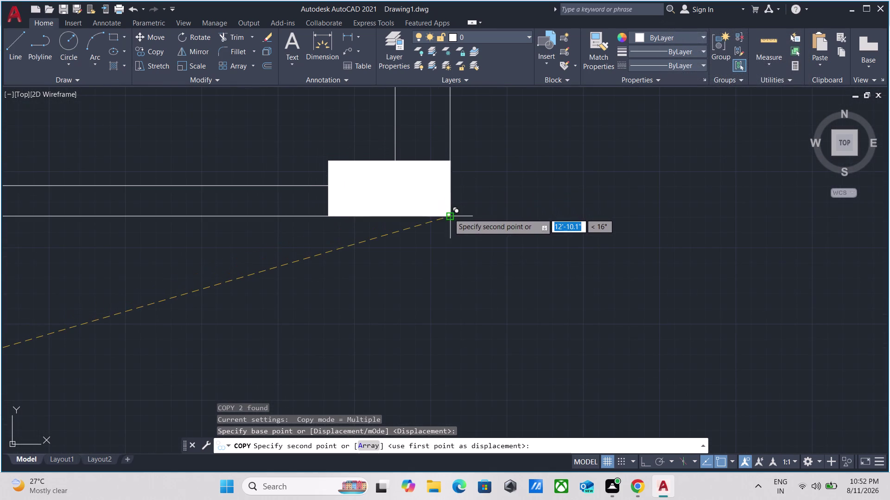
click(447, 213)
Add further block copies at an interior wall junction and an interior wall end.
scroll(down, 3)
scroll(down, 3)
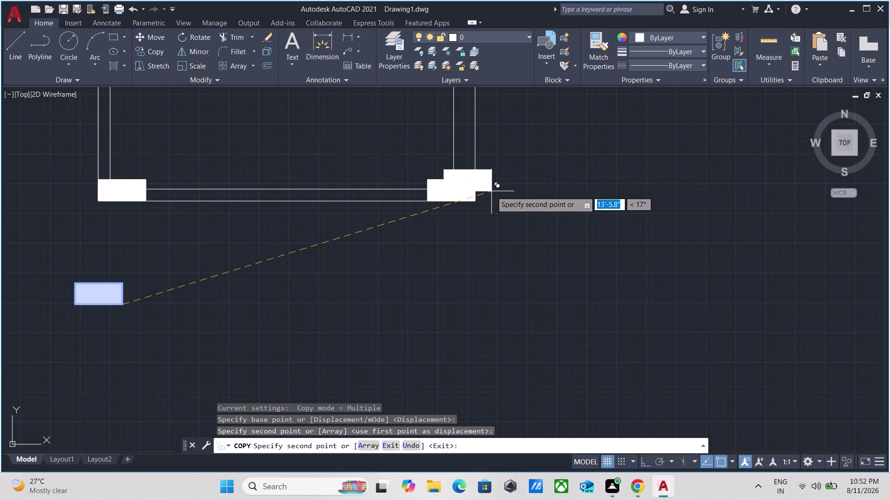
scroll(down, 3)
middle_drag(491, 190, 450, 360)
scroll(down, 3)
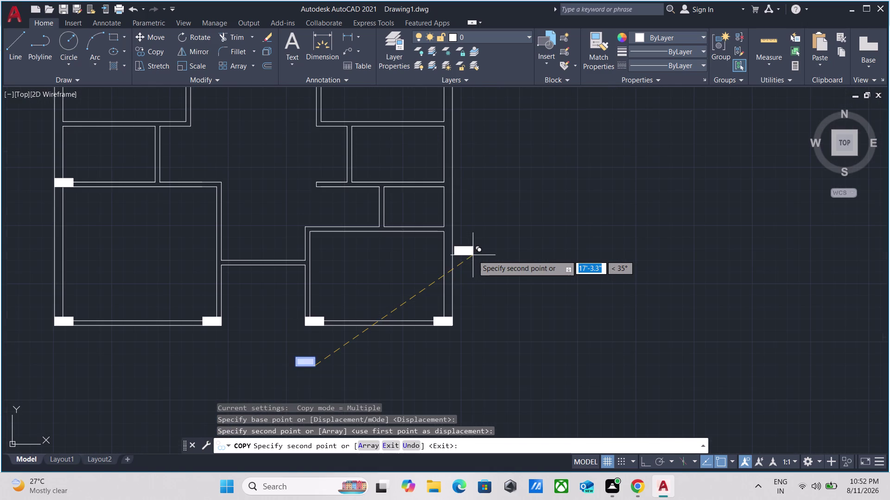
middle_drag(466, 196, 470, 283)
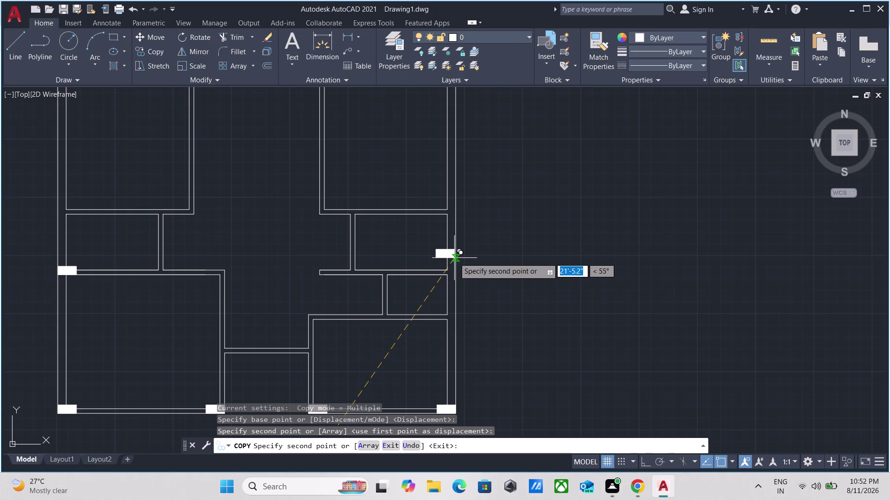
scroll(up, 3)
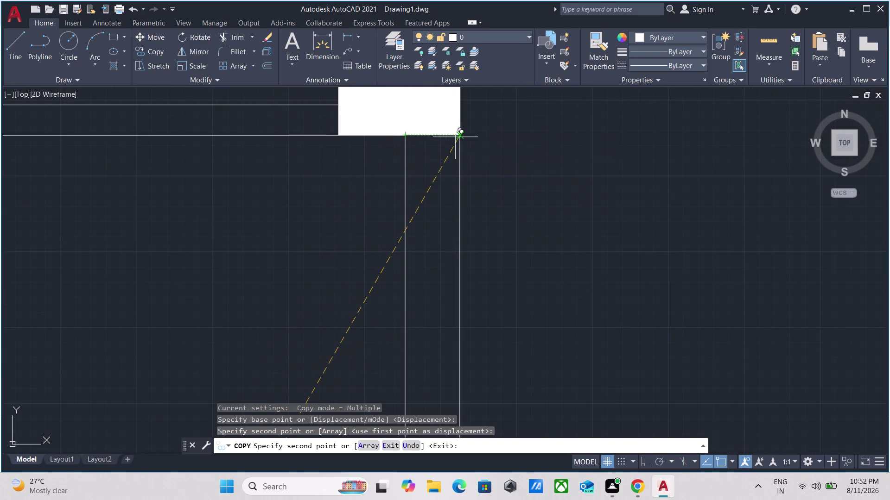
click(459, 135)
scroll(down, 3)
middle_drag(564, 138, 565, 328)
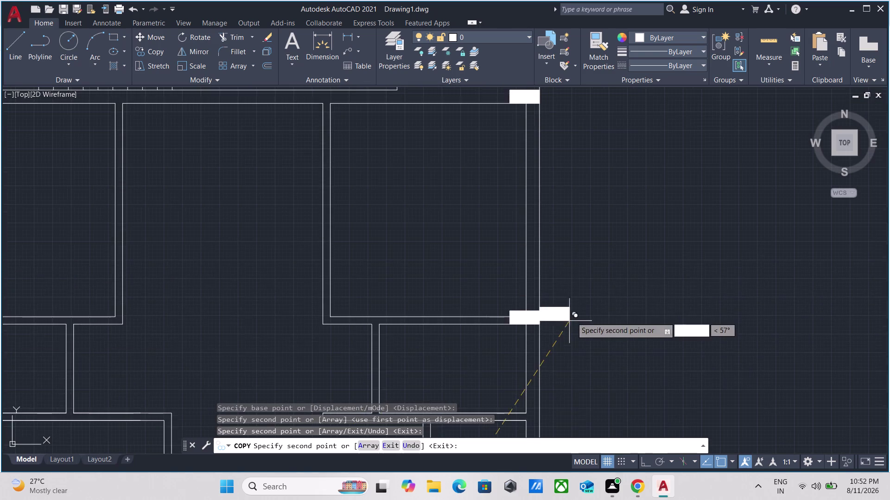
scroll(down, 3)
scroll(down, 3)
scroll(up, 3)
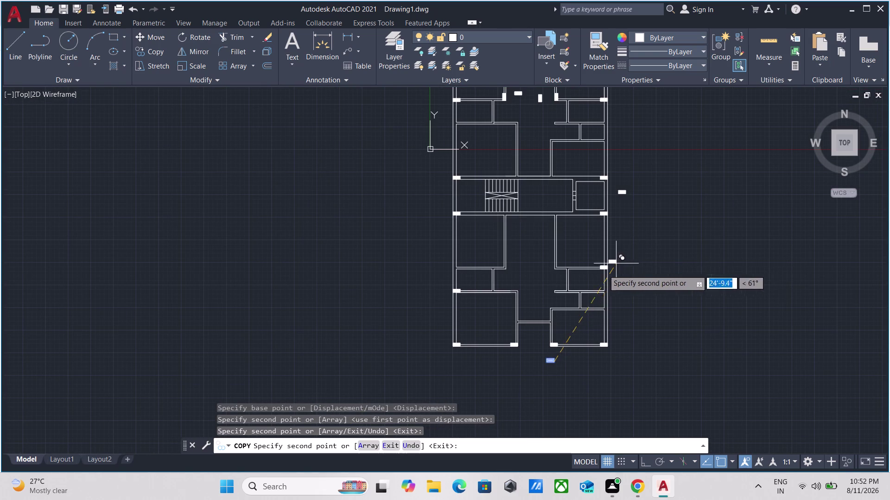
scroll(down, 3)
scroll(up, 3)
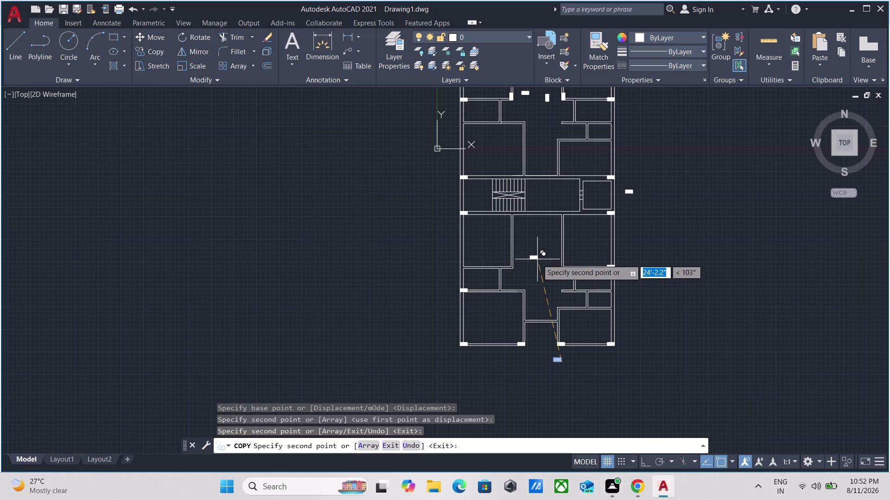
scroll(up, 3)
scroll(down, 3)
scroll(up, 3)
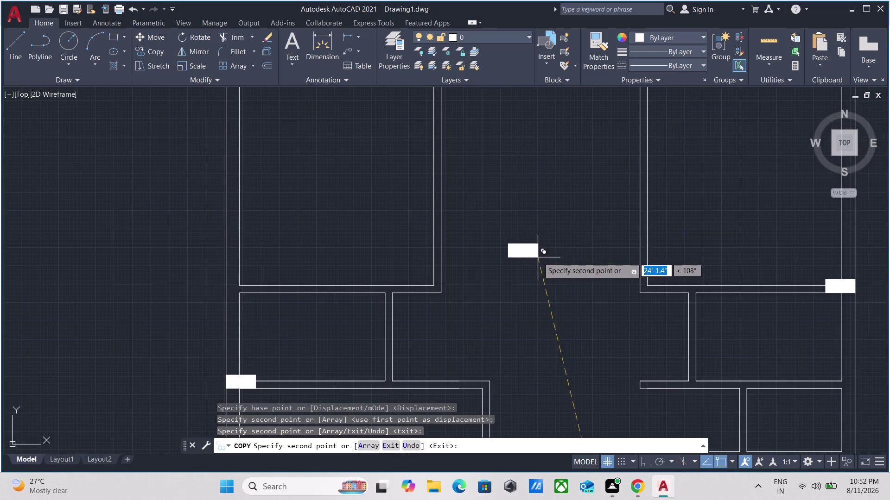
click(539, 256)
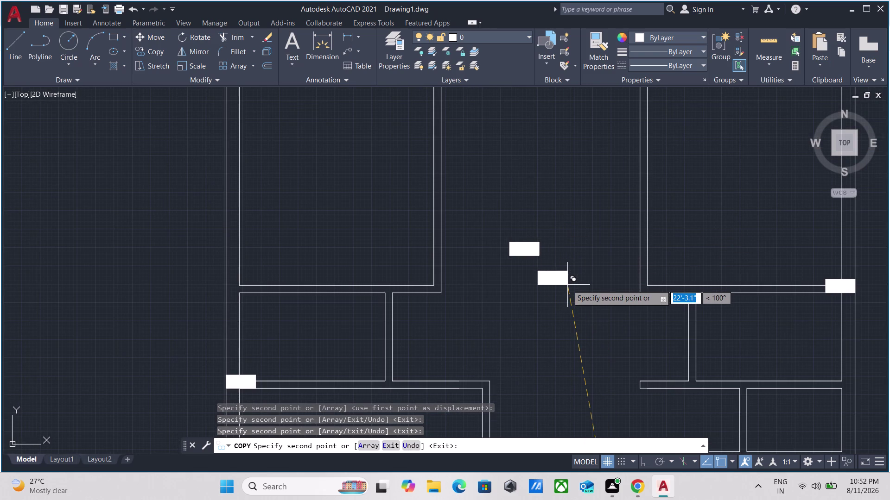
key(Escape)
Rotate the loose white block upright about its corner.
click(561, 281)
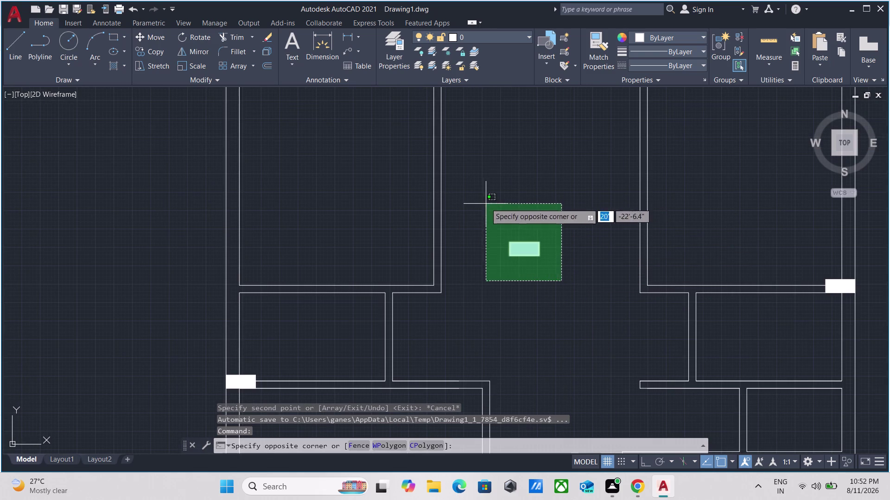
click(487, 203)
text(RO)
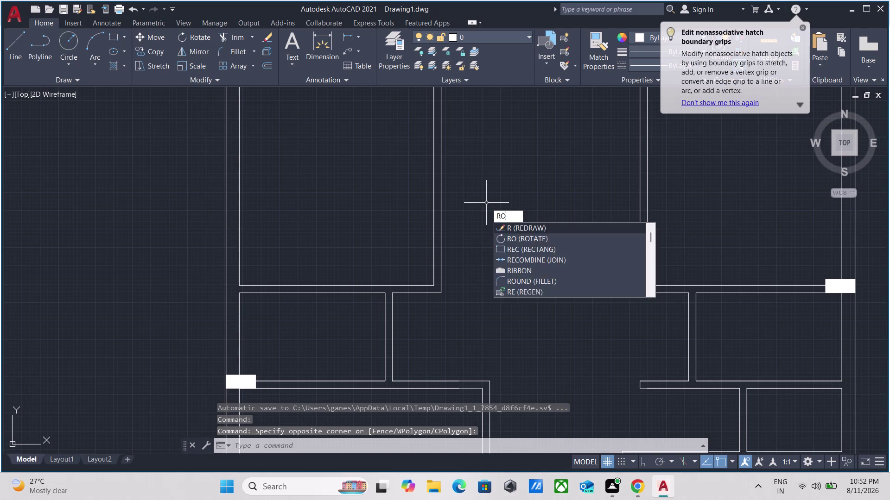
key(Return)
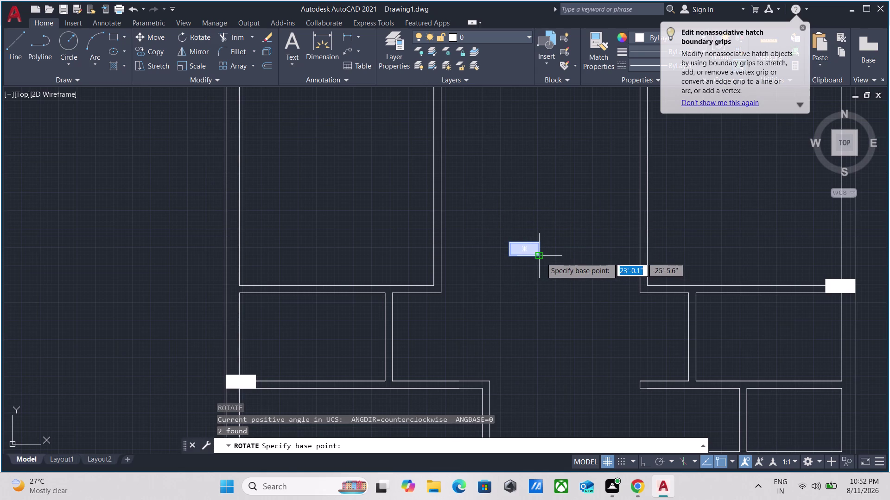
click(541, 257)
key(F8)
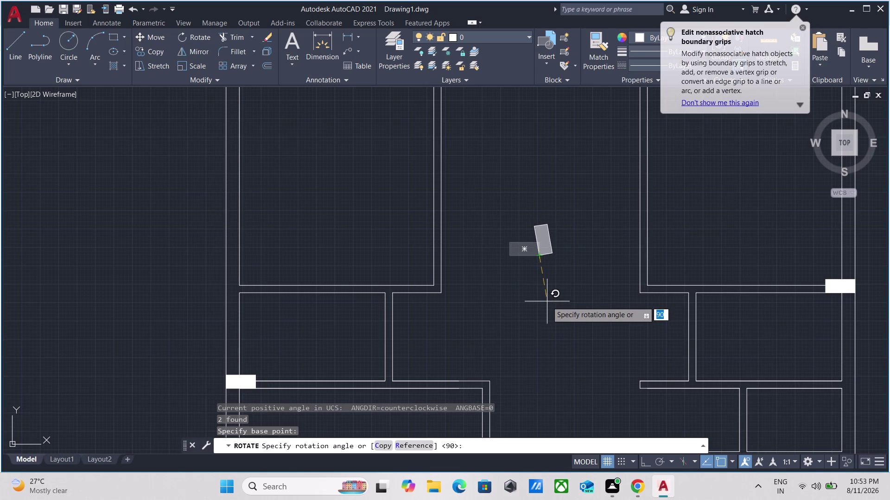
drag(552, 356, 551, 352)
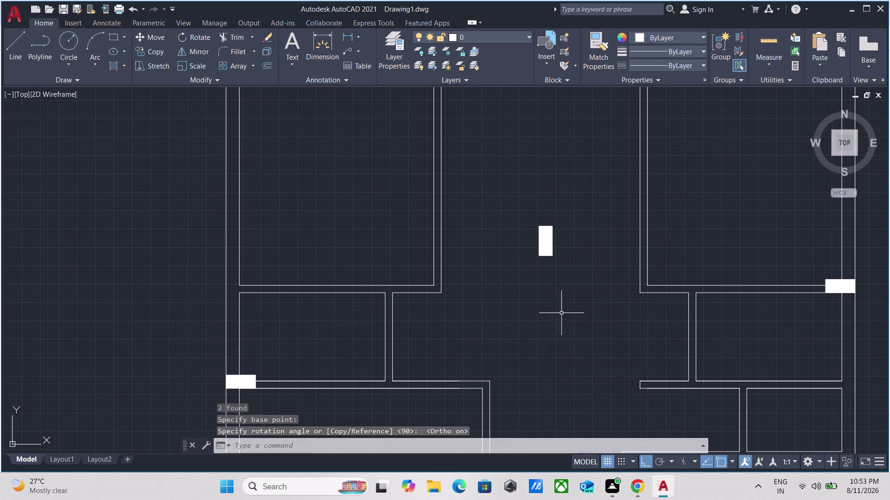
Copy the vertical white block to an interior wall junction, with ortho turned off.
drag(573, 293, 569, 286)
click(512, 196)
text(C)
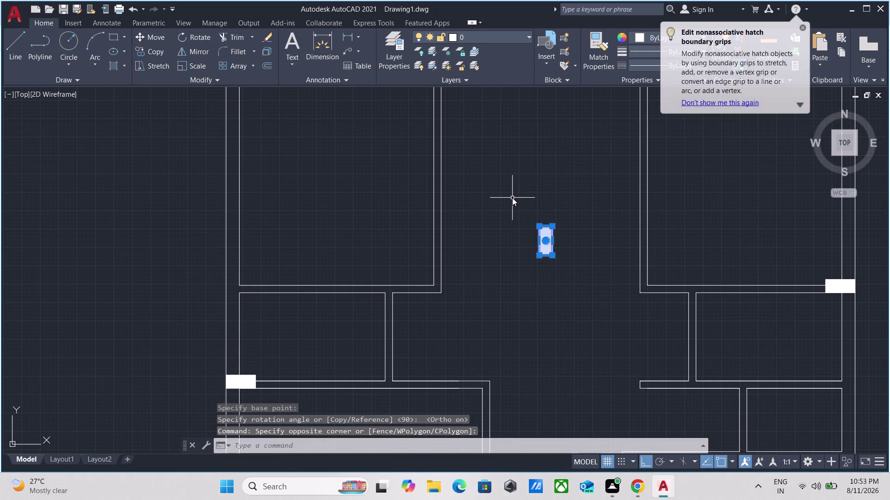
text(O)
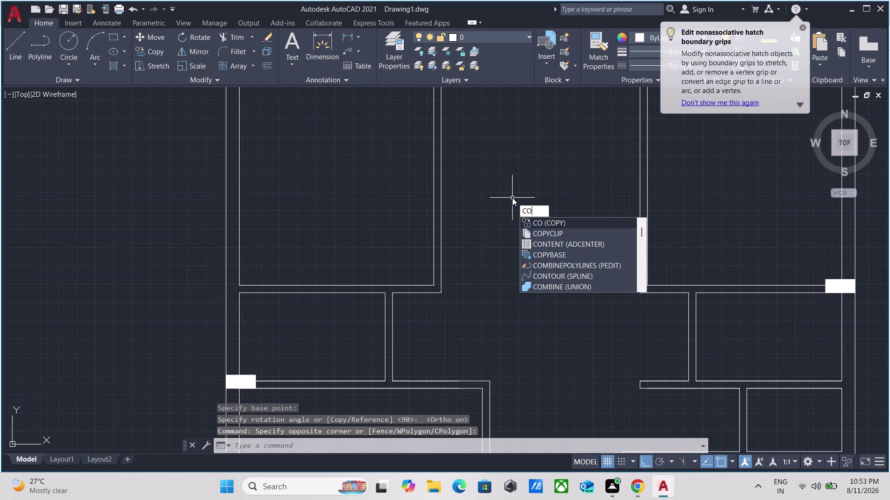
key(Return)
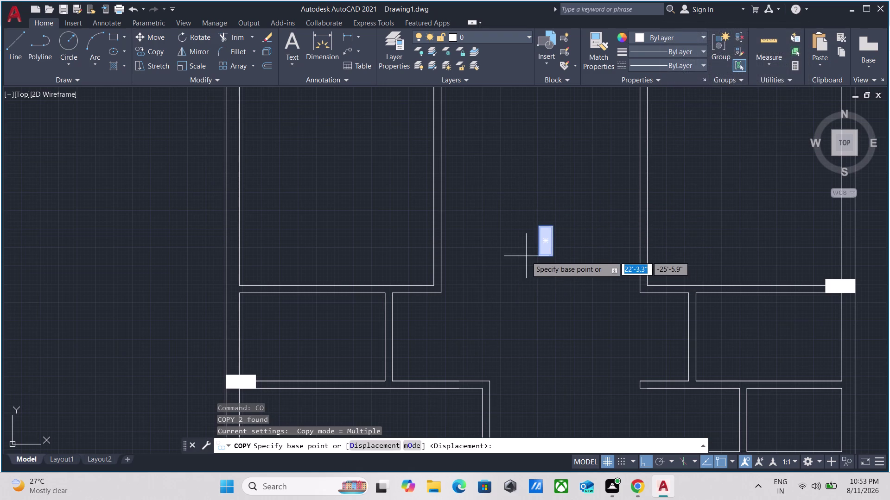
scroll(up, 3)
click(535, 183)
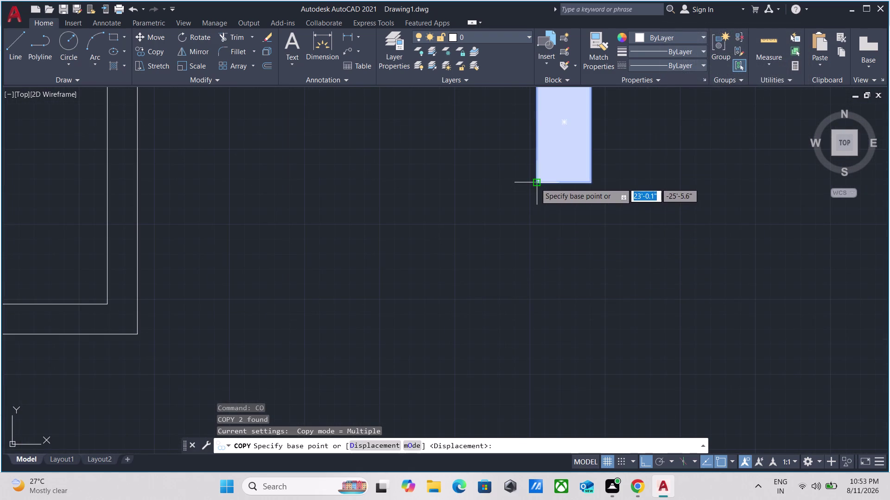
scroll(down, 3)
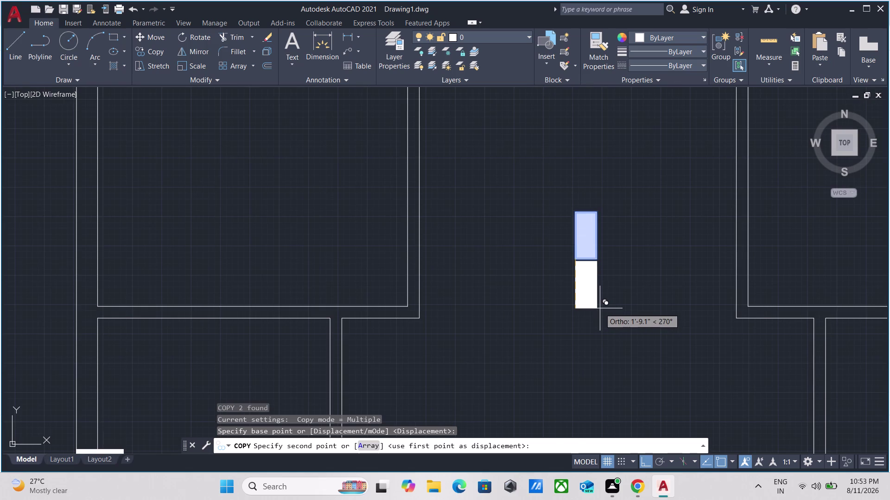
key(F8)
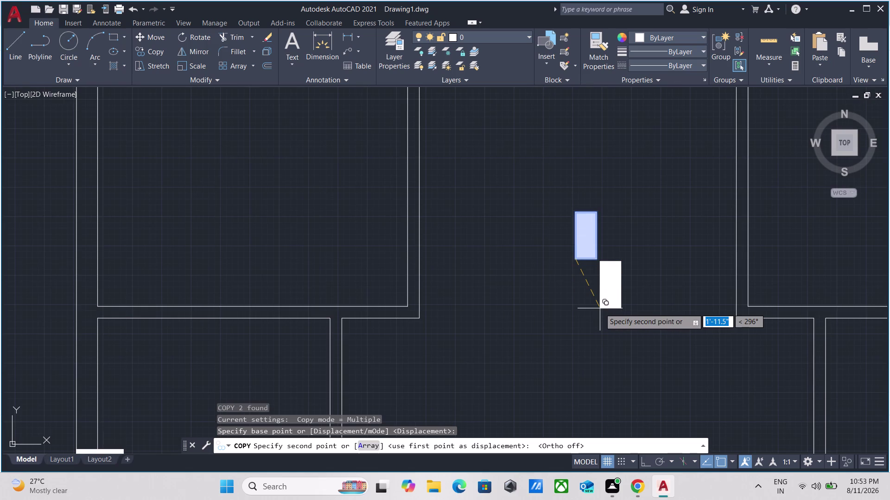
scroll(down, 3)
middle_drag(618, 310, 503, 263)
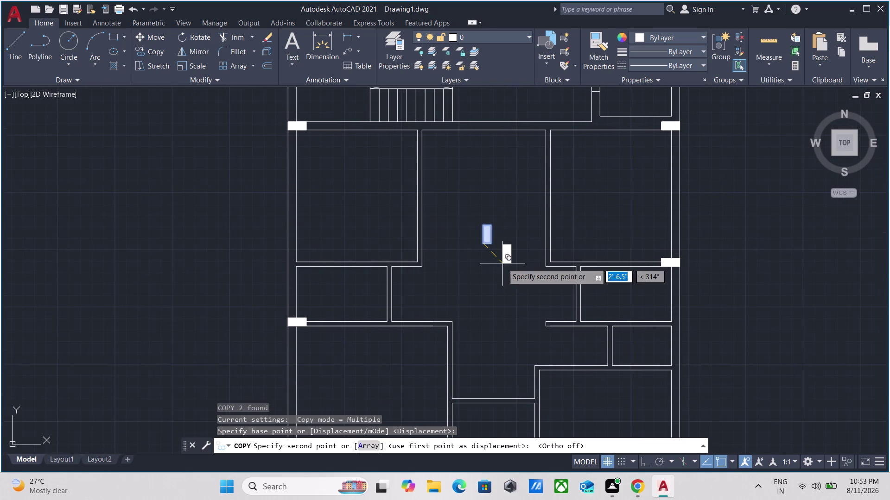
scroll(up, 3)
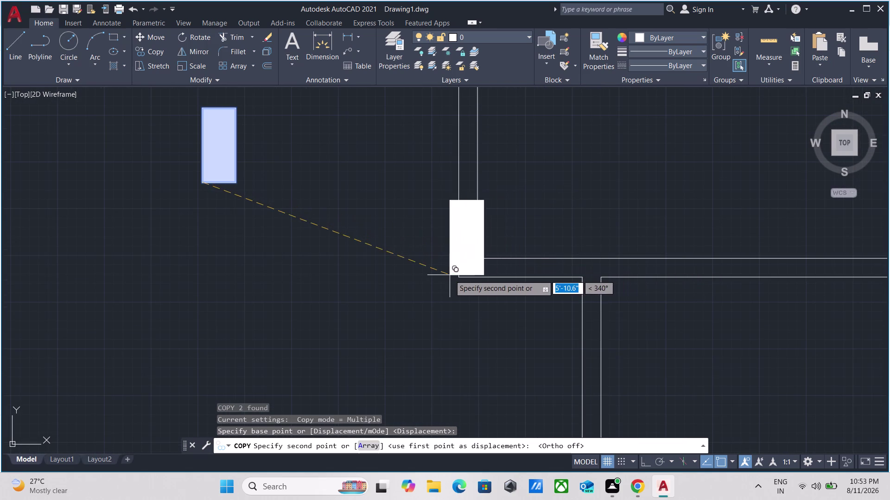
click(460, 274)
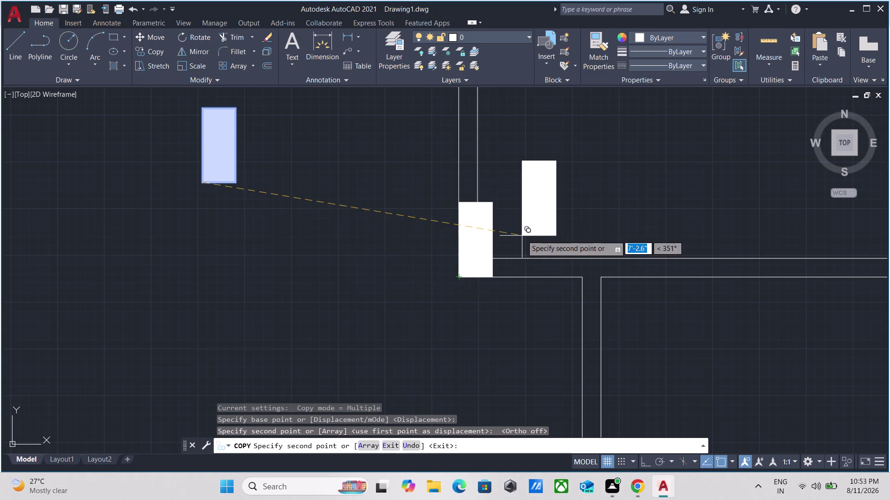
scroll(down, 3)
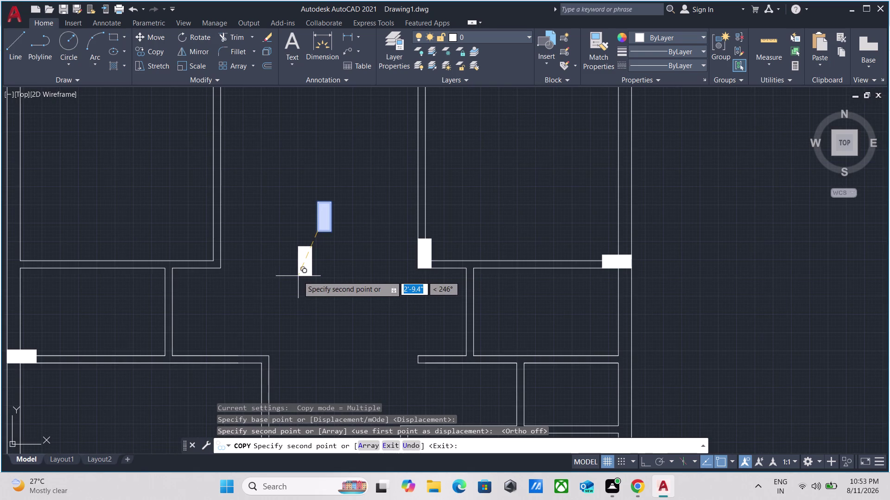
key(Escape)
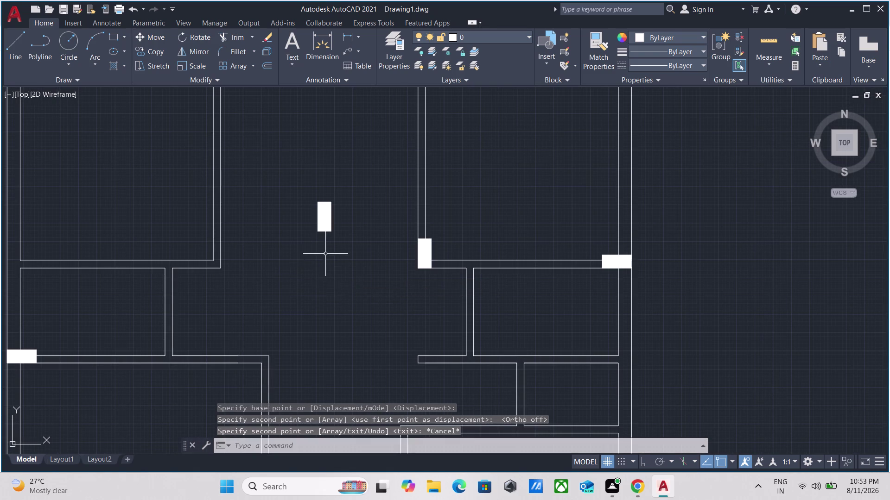
Copy the vertical block to another interior wall end, then review the placed blocks.
scroll(up, 3)
drag(357, 247, 355, 242)
click(278, 102)
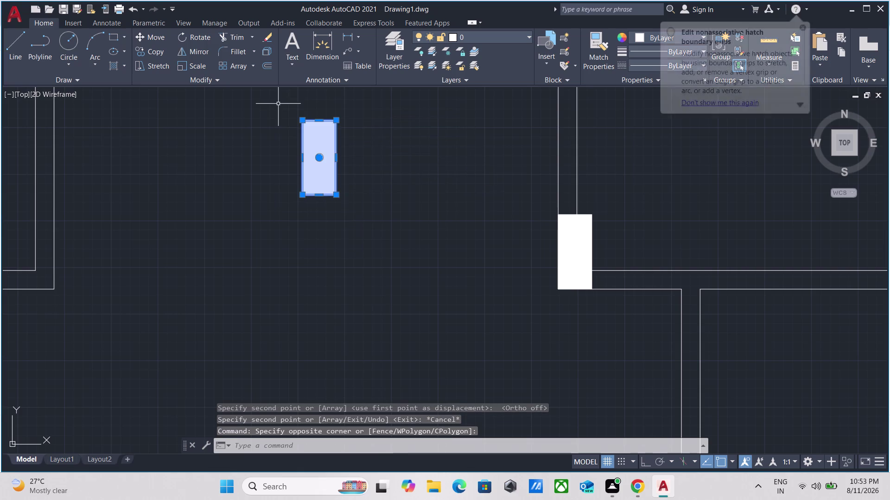
text(CO)
key(Return)
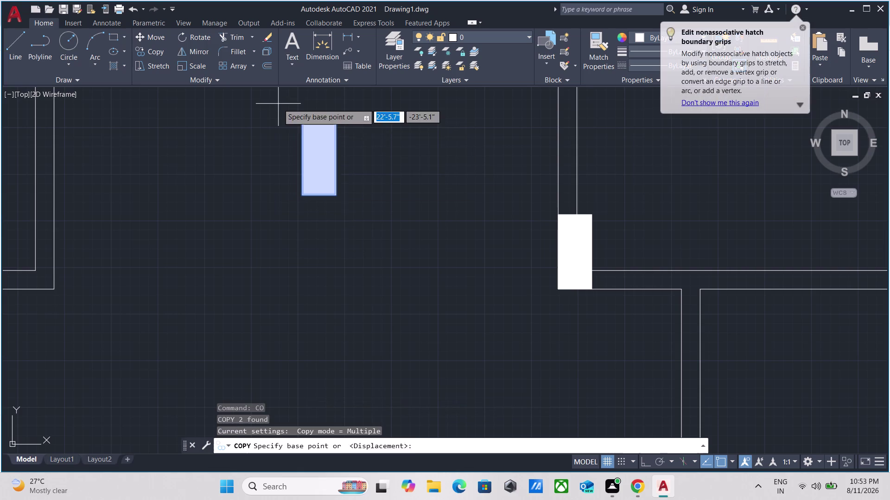
click(337, 196)
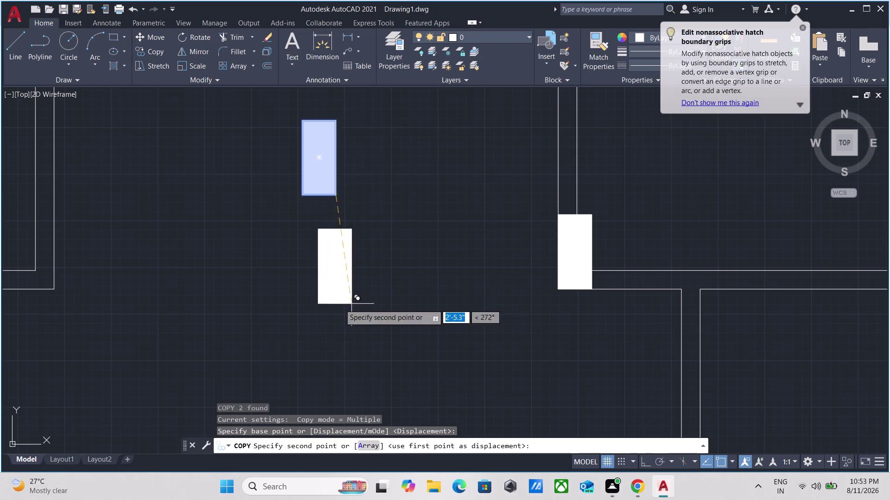
scroll(down, 3)
middle_drag(257, 276, 364, 241)
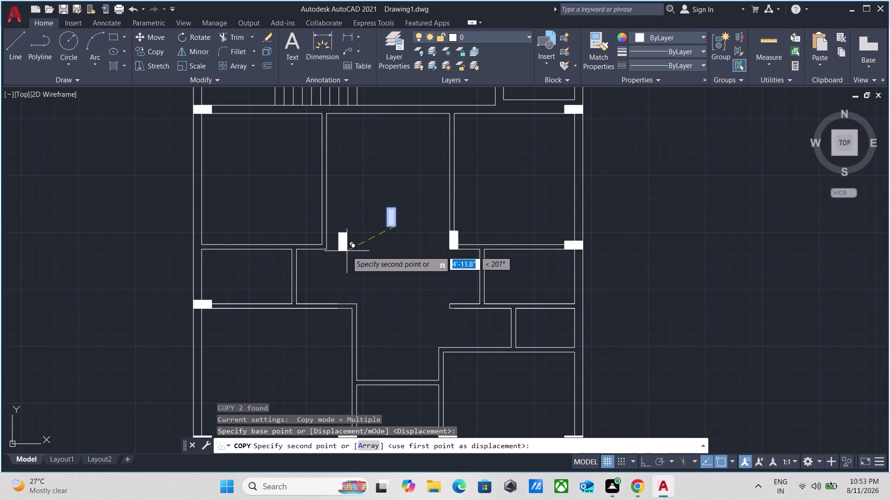
scroll(up, 3)
click(273, 240)
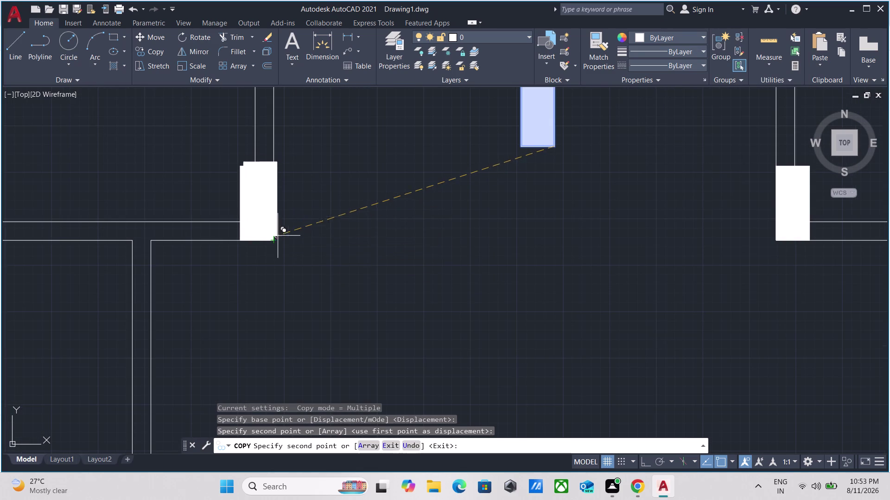
scroll(down, 3)
middle_drag(431, 210, 439, 294)
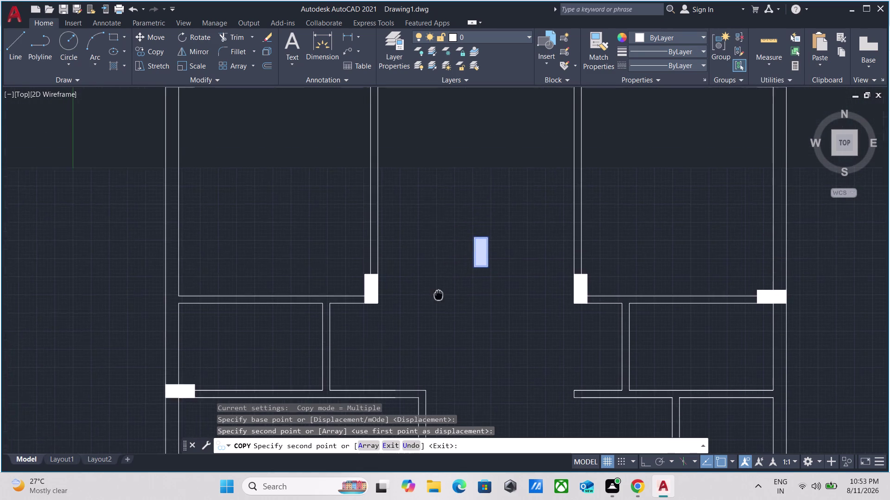
middle_drag(438, 295, 438, 300)
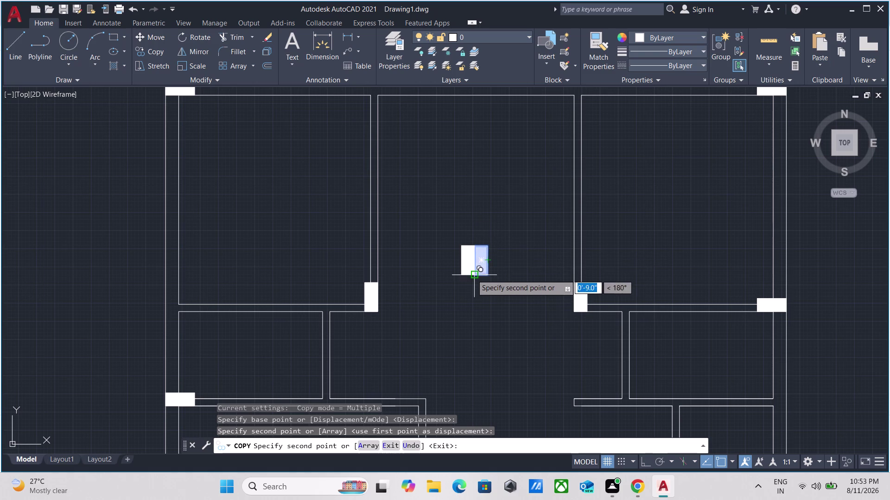
scroll(down, 3)
scroll(up, 3)
scroll(down, 3)
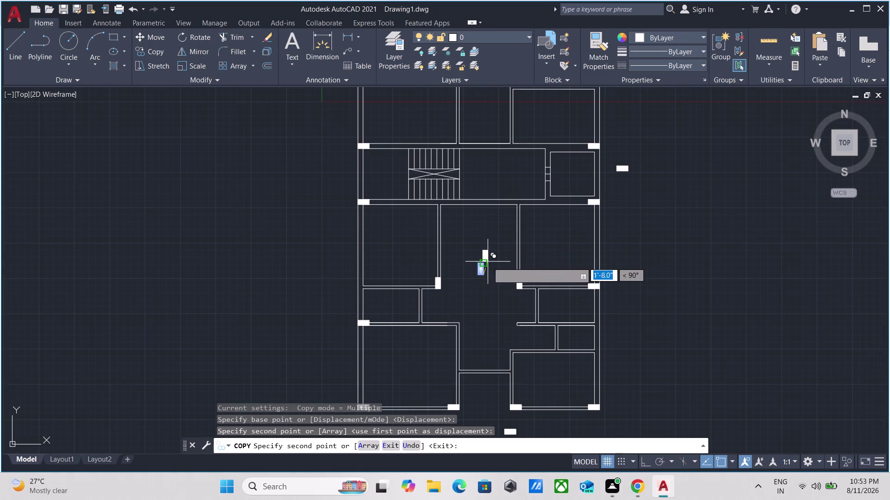
scroll(up, 3)
key(Escape)
scroll(down, 3)
scroll(down, 3)
middle_drag(485, 261, 490, 337)
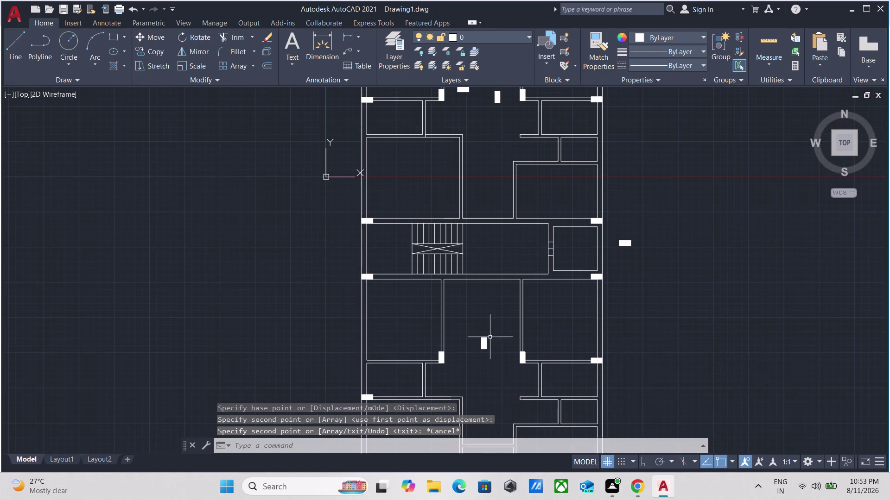
scroll(up, 3)
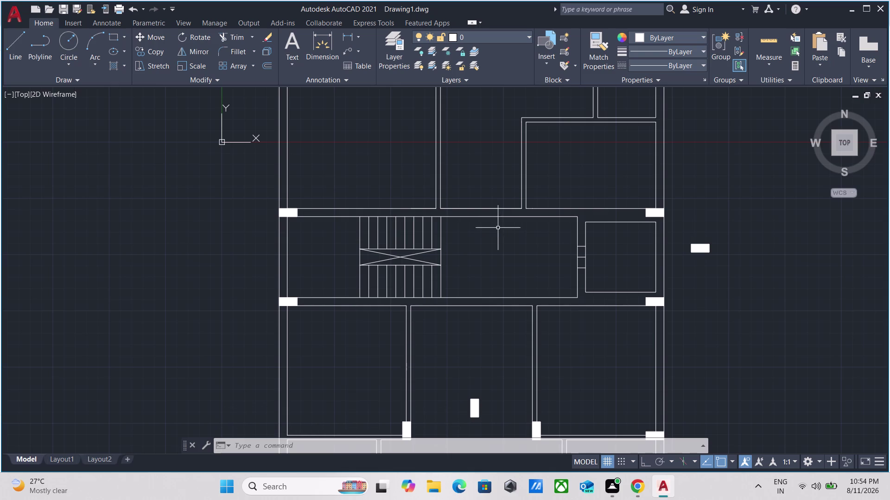
scroll(down, 3)
middle_drag(487, 134, 489, 281)
scroll(up, 3)
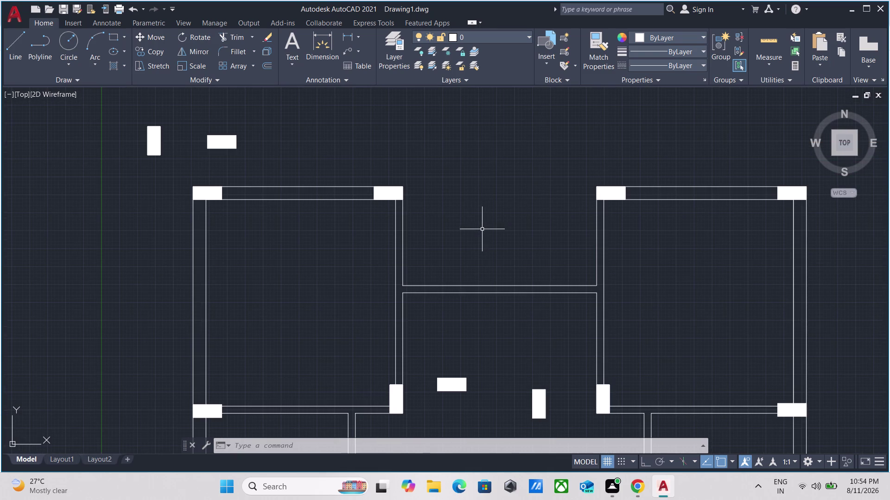
scroll(up, 3)
scroll(up, 3)
scroll(down, 3)
middle_drag(531, 414, 535, 376)
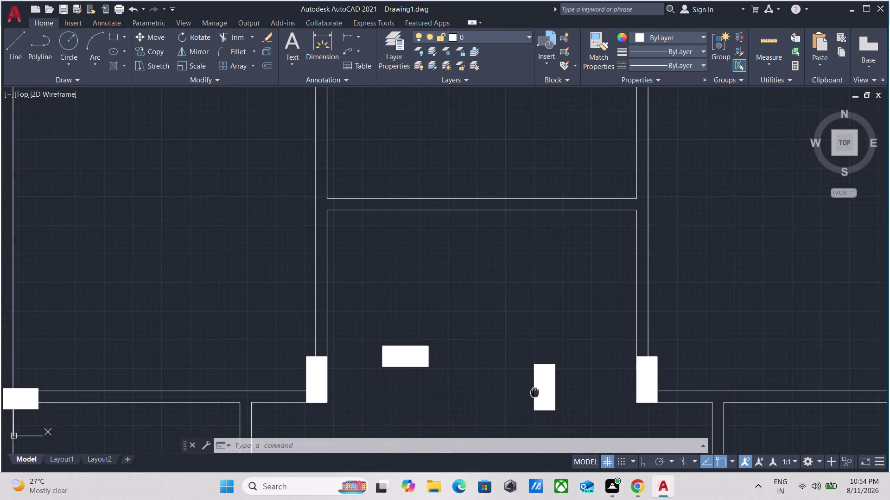
middle_drag(535, 377, 557, 199)
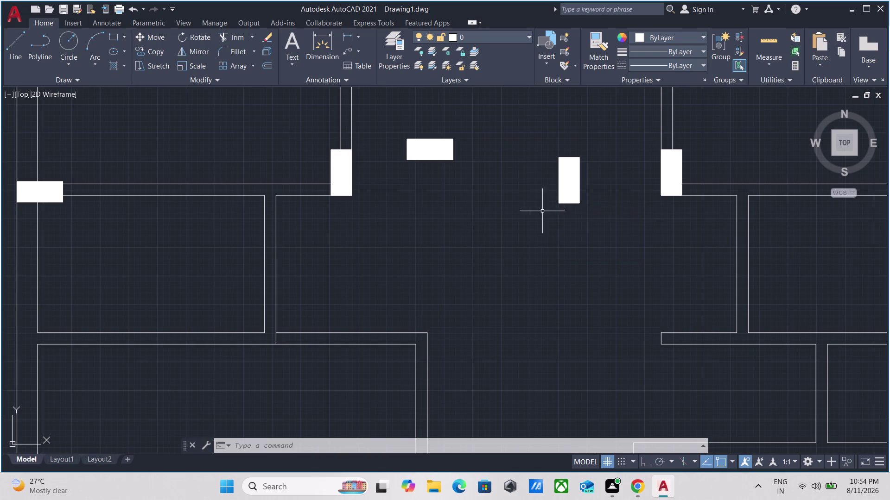
scroll(down, 3)
middle_drag(189, 390, 307, 147)
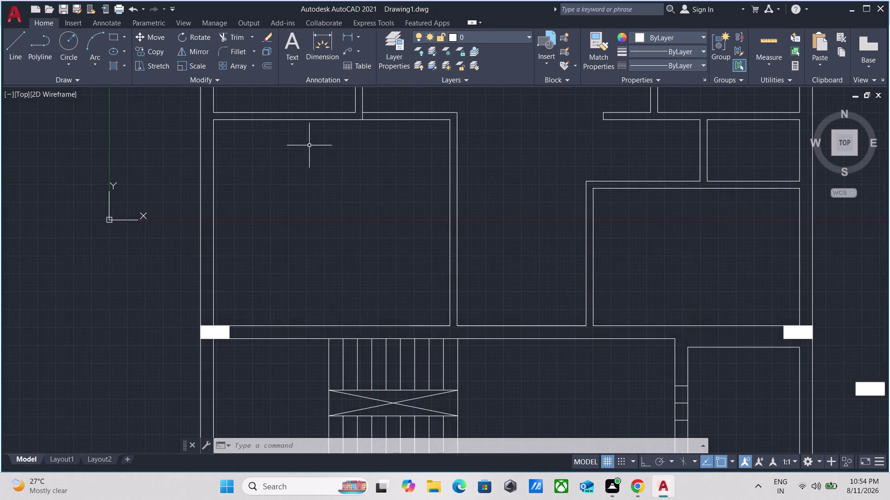
scroll(down, 3)
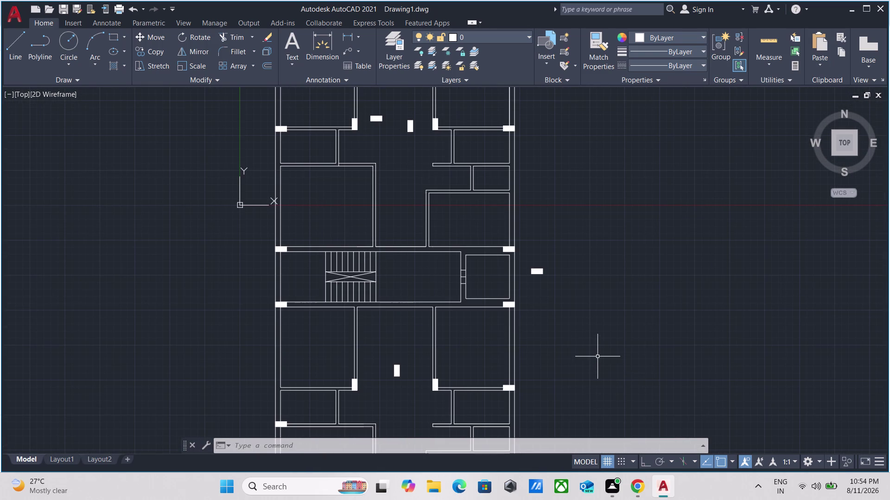
scroll(down, 3)
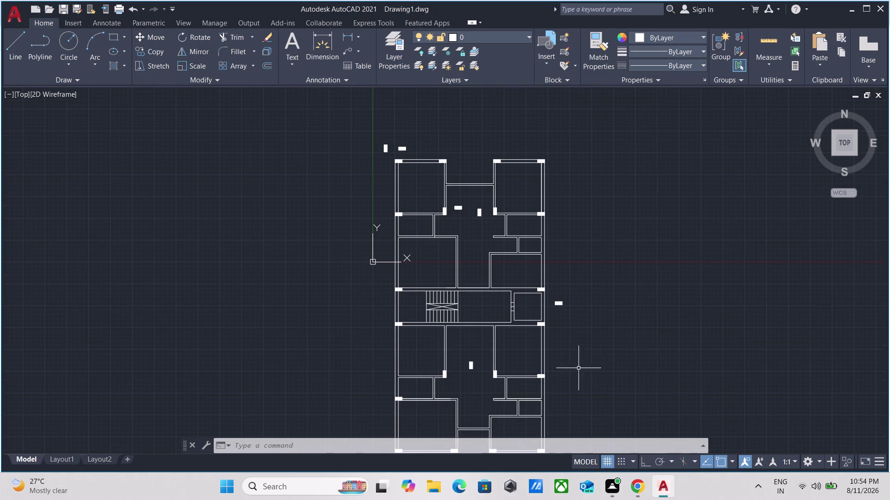
scroll(up, 3)
middle_drag(488, 393, 494, 321)
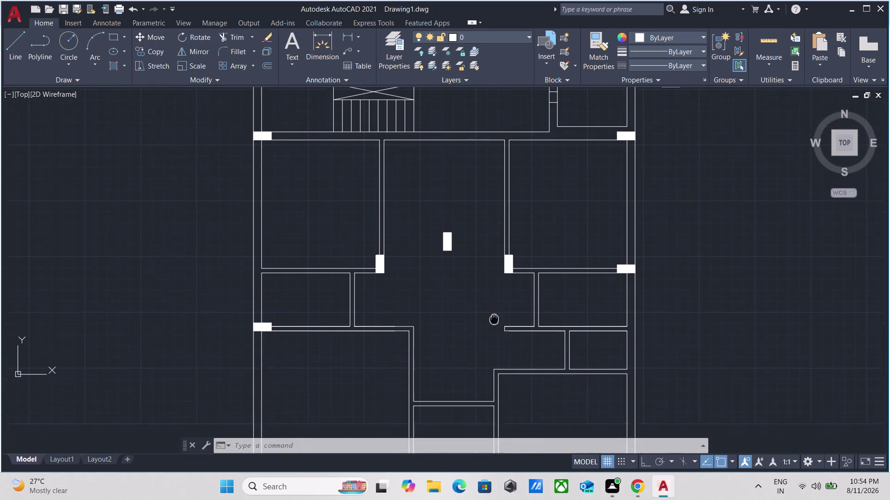
middle_drag(494, 321, 503, 268)
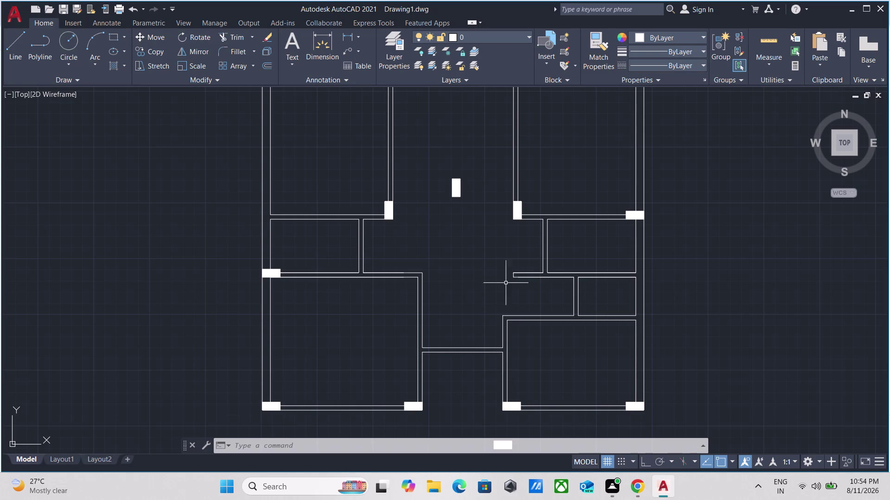
scroll(down, 3)
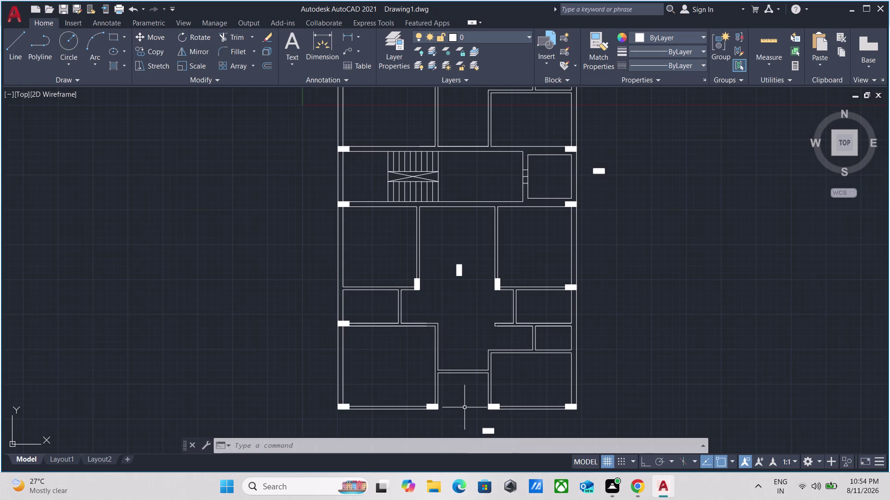